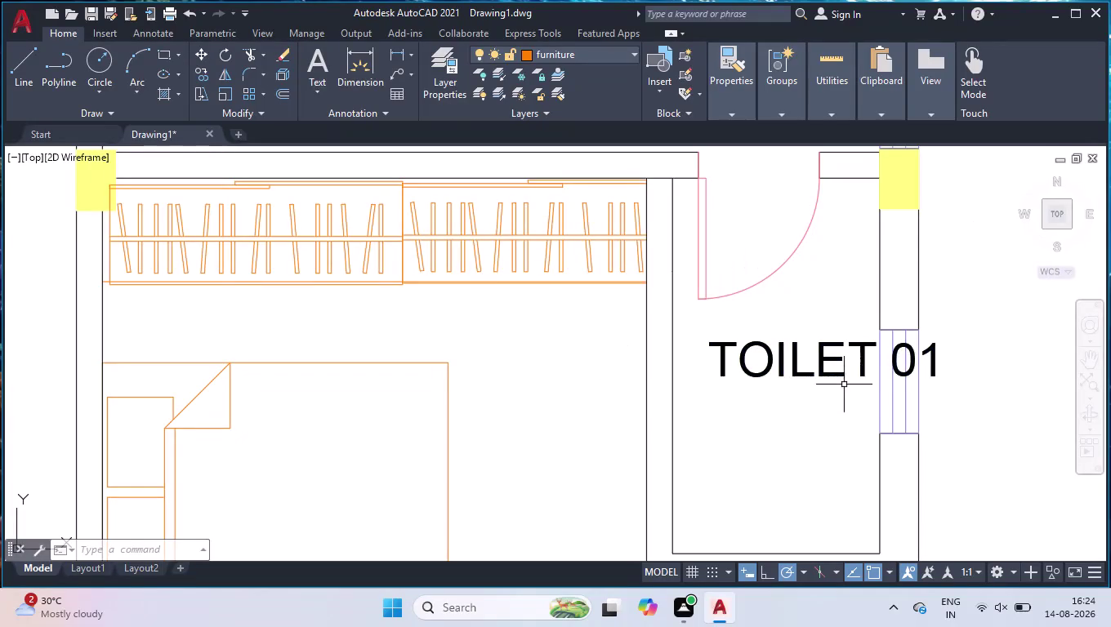
Grip-move the TOILET 01 label to a new spot inside the toilet.
click(779, 359)
click(710, 339)
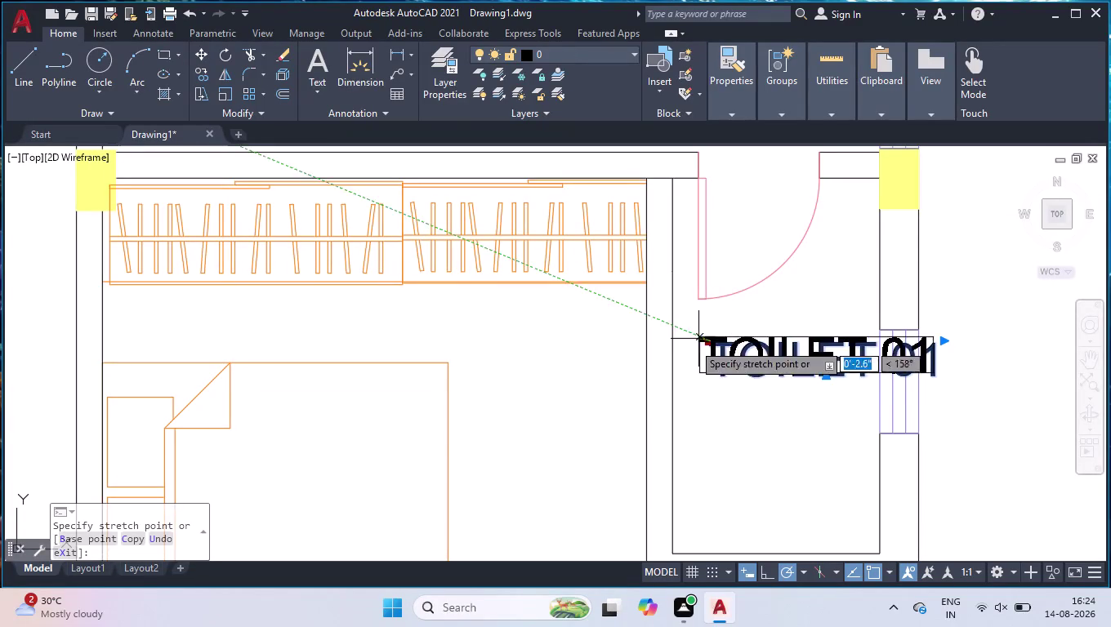
click(683, 346)
scroll(down, 3)
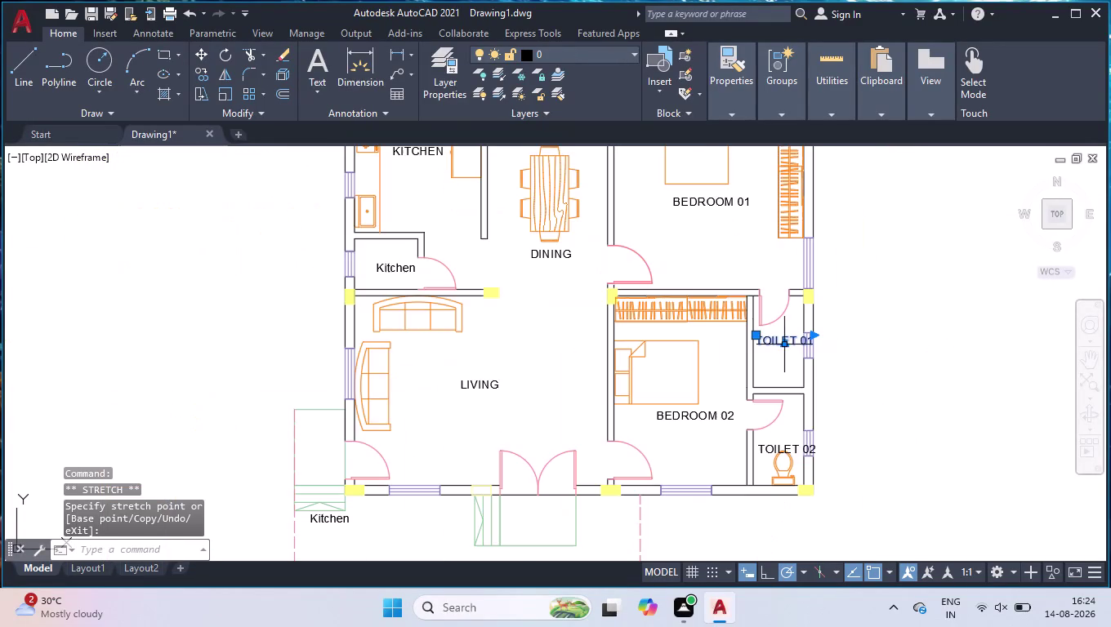
Set the text height of both TOILET 01 and TOILET 02 labels to 5" in Properties.
click(785, 445)
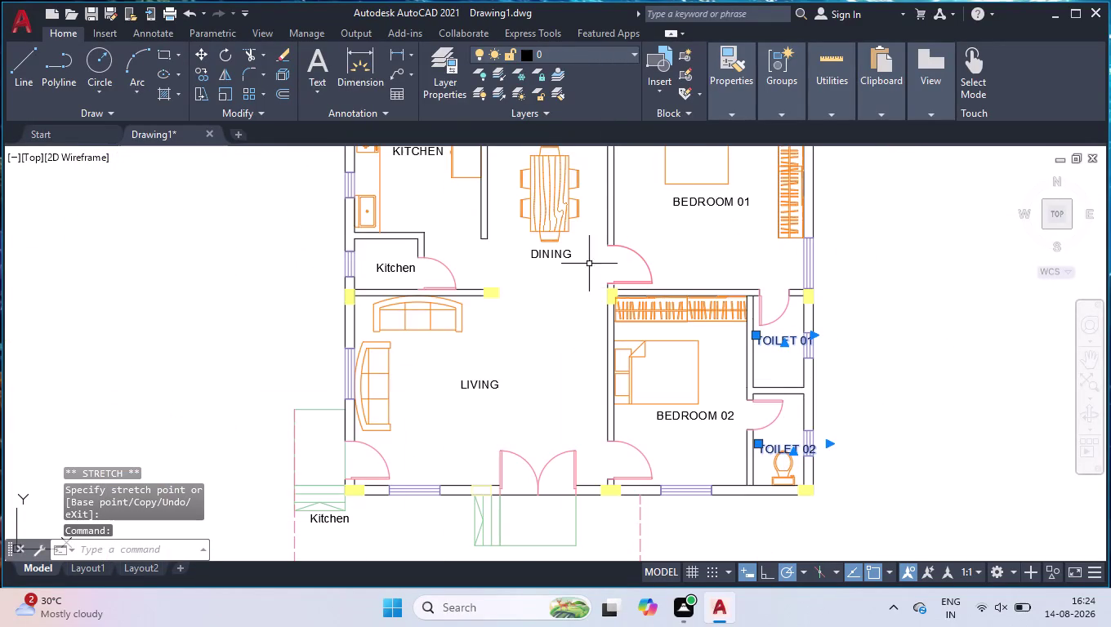
scroll(down, 3)
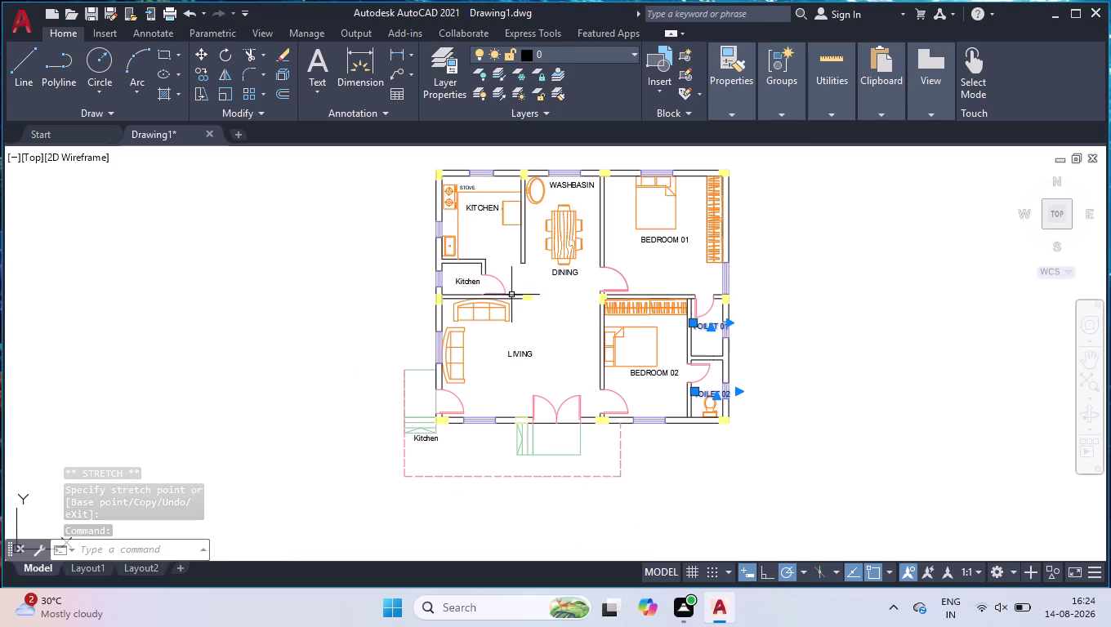
key(ctrl+1)
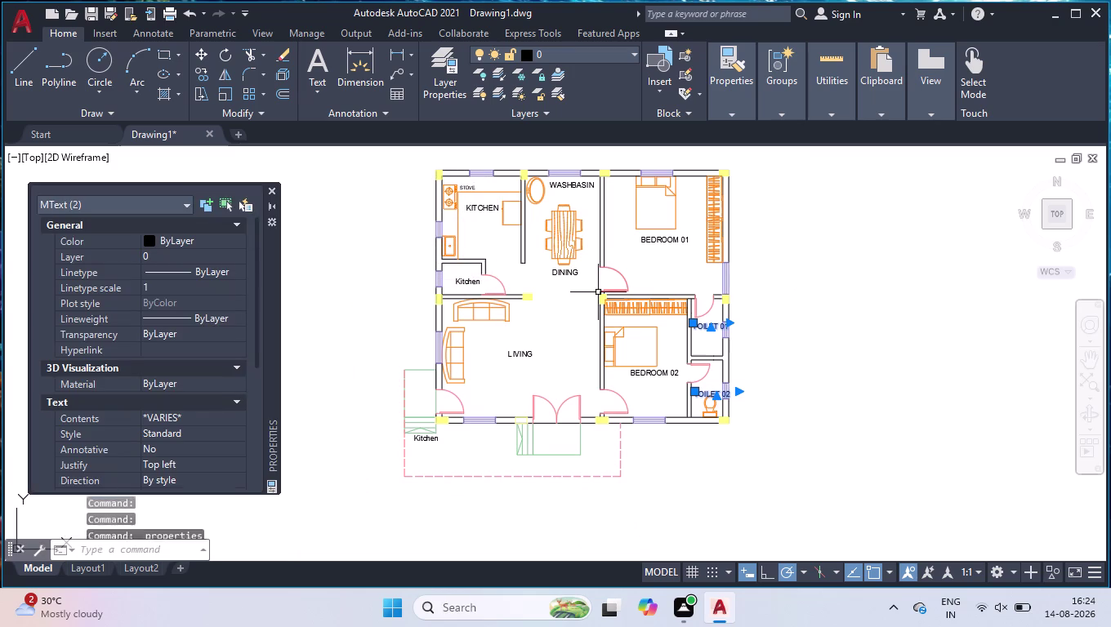
scroll(down, 3)
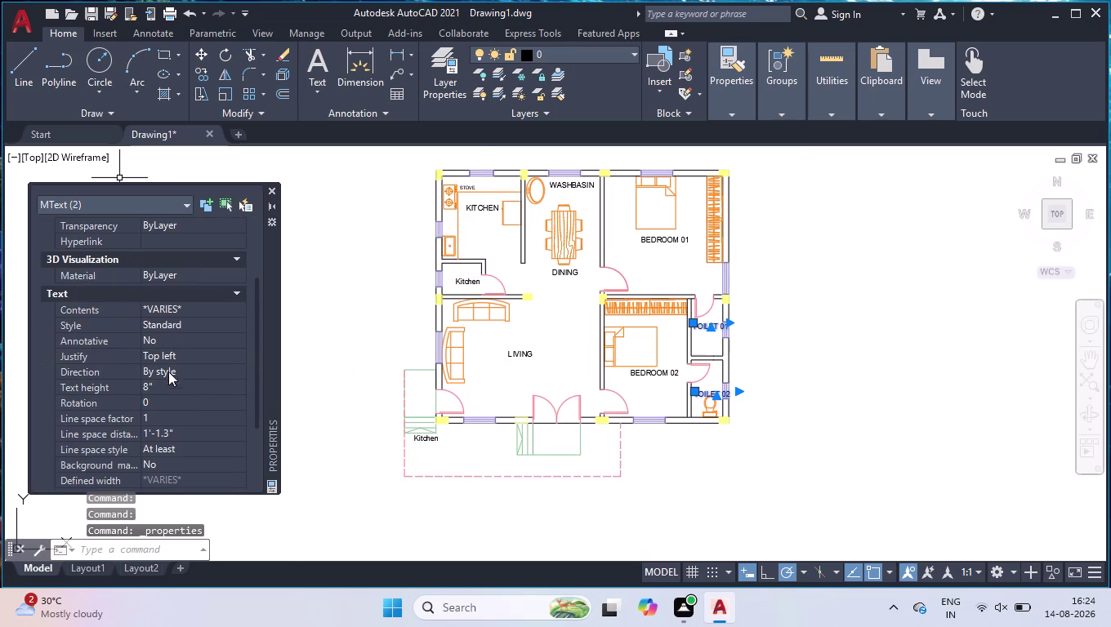
click(156, 389)
key(4)
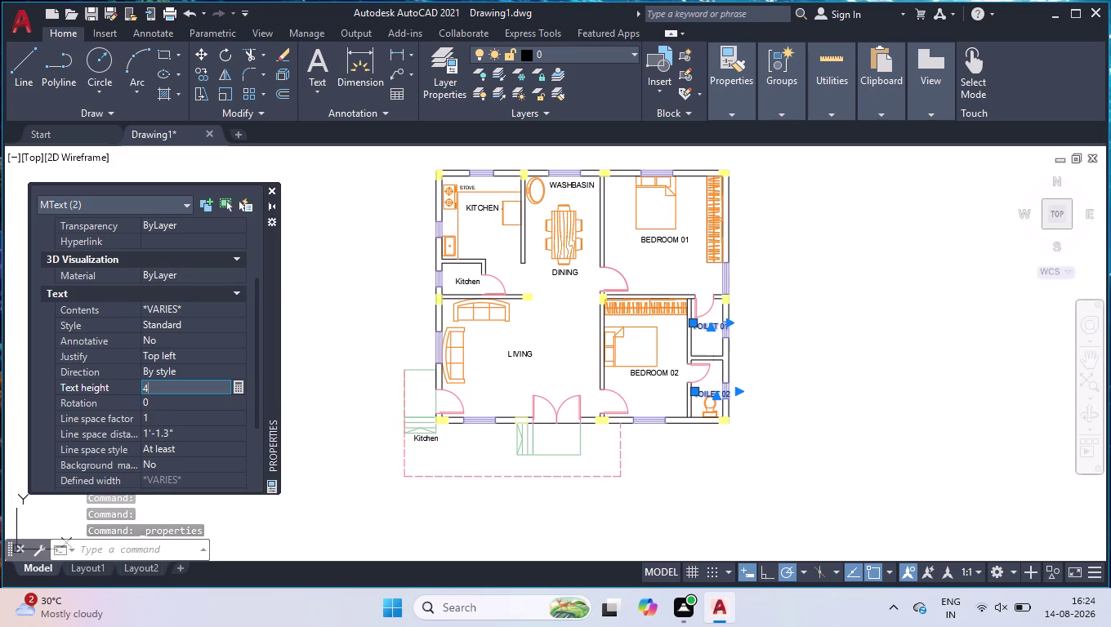
key(Return)
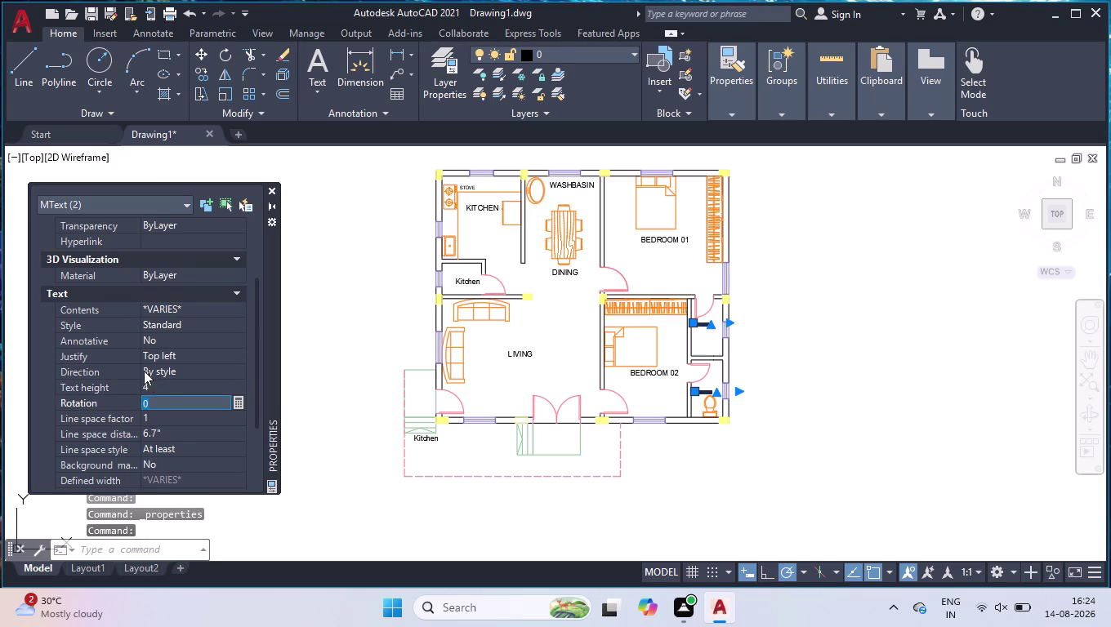
click(155, 389)
key(5)
key(Return)
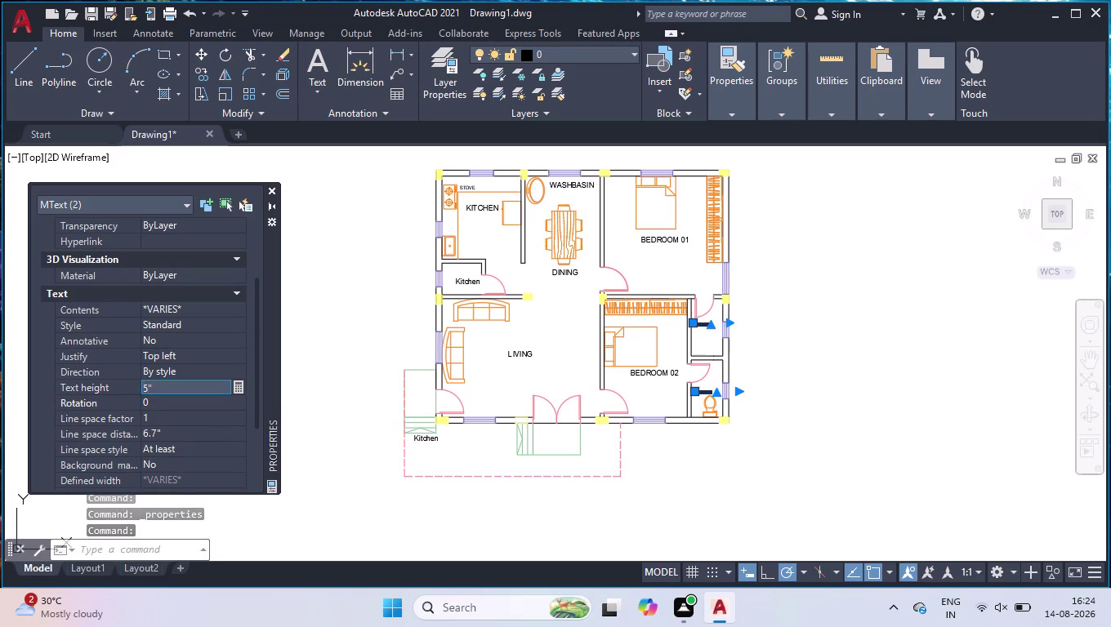
click(272, 186)
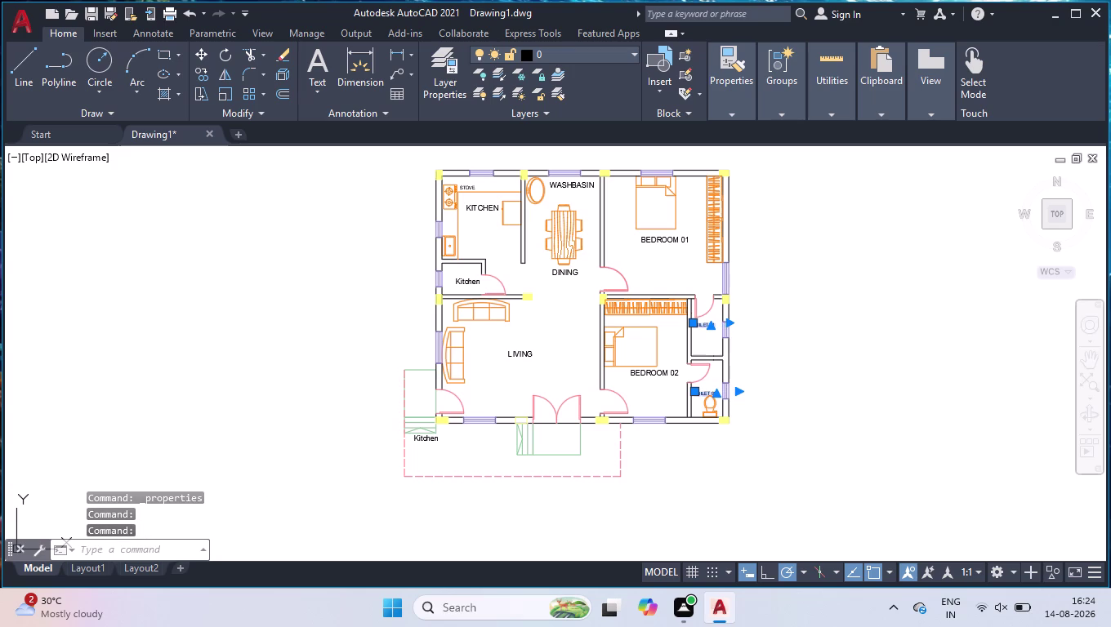
click(773, 278)
Rotate the STOVE label to vertical with the RO command.
click(688, 407)
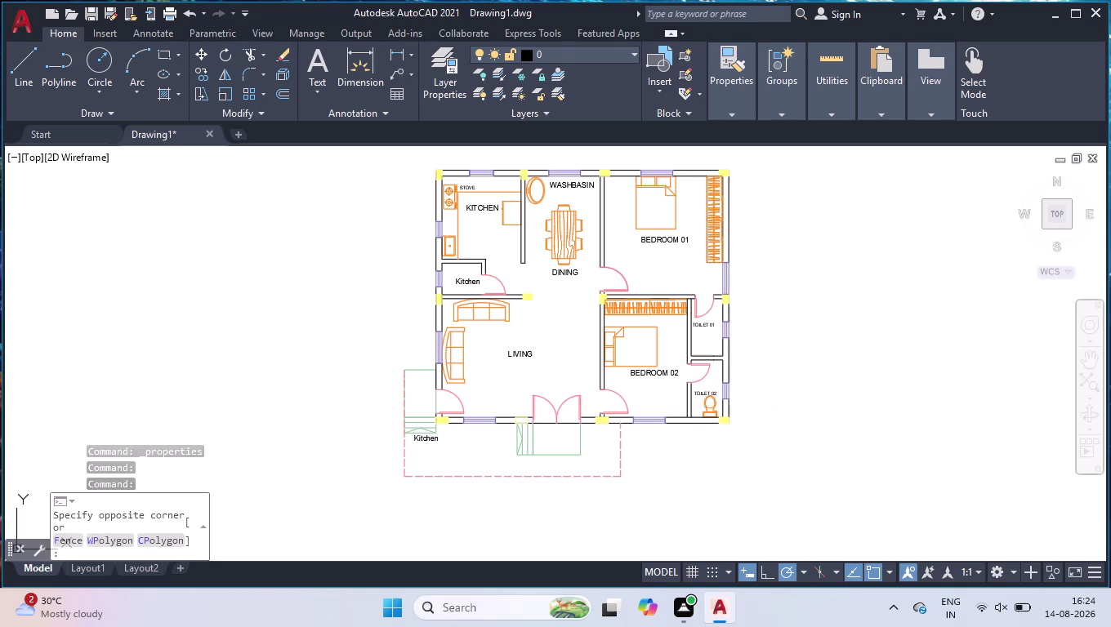
scroll(up, 3)
scroll(down, 3)
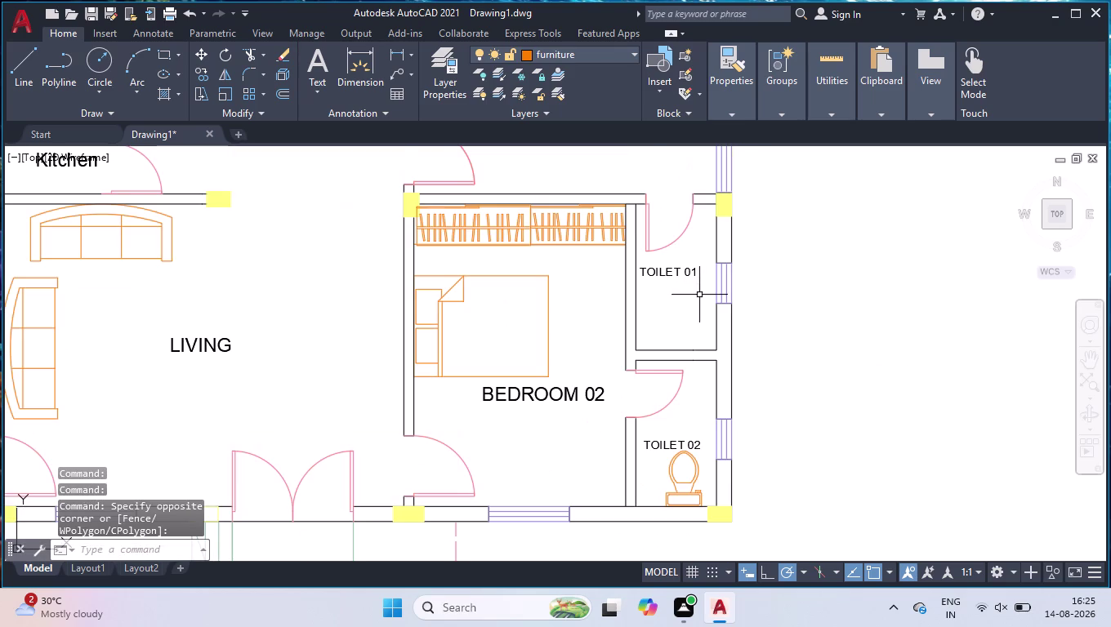
scroll(down, 3)
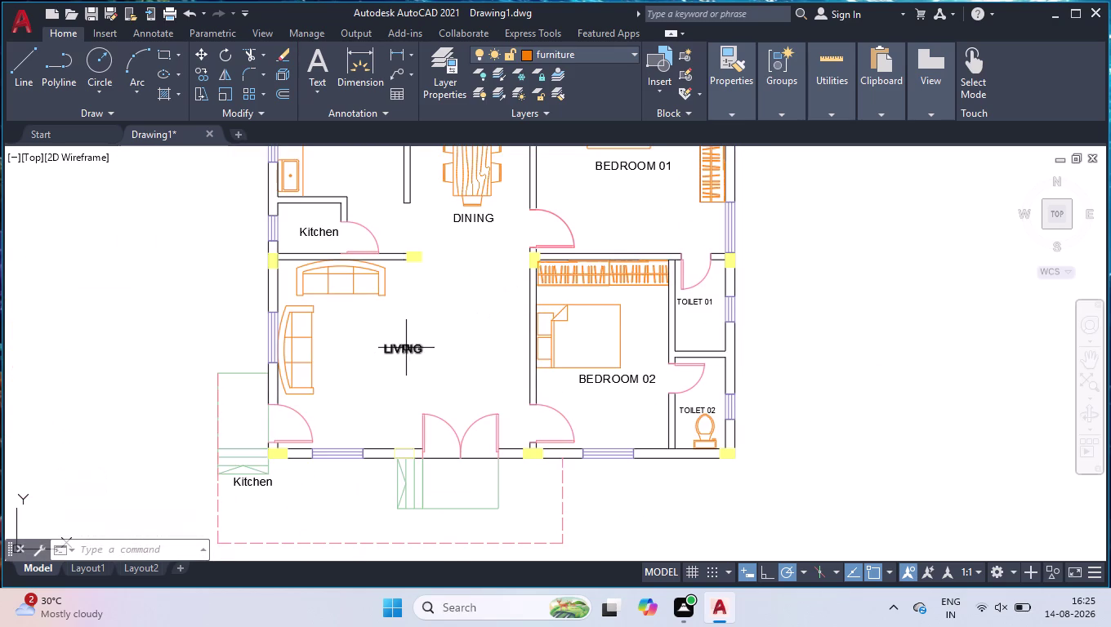
scroll(down, 3)
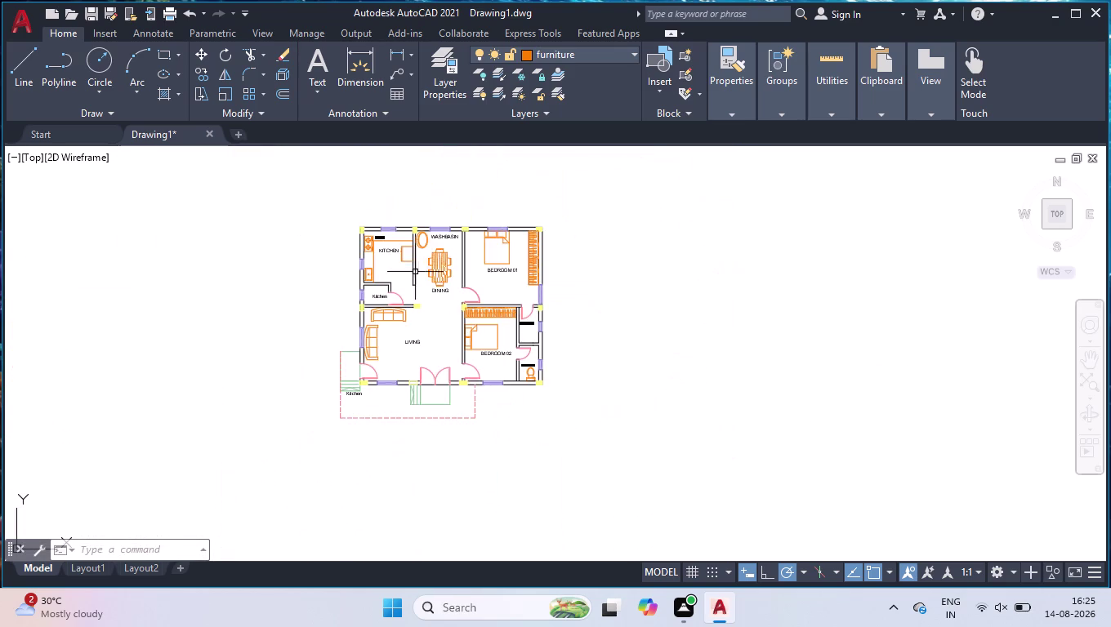
scroll(up, 3)
scroll(up, 3)
click(301, 252)
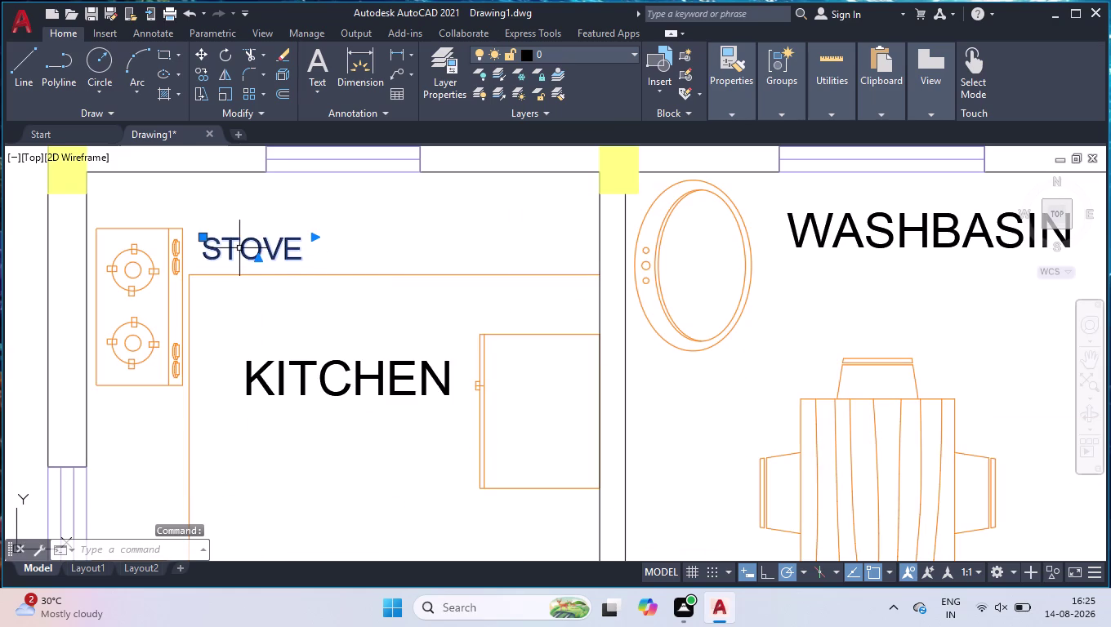
text(RO)
key(Return)
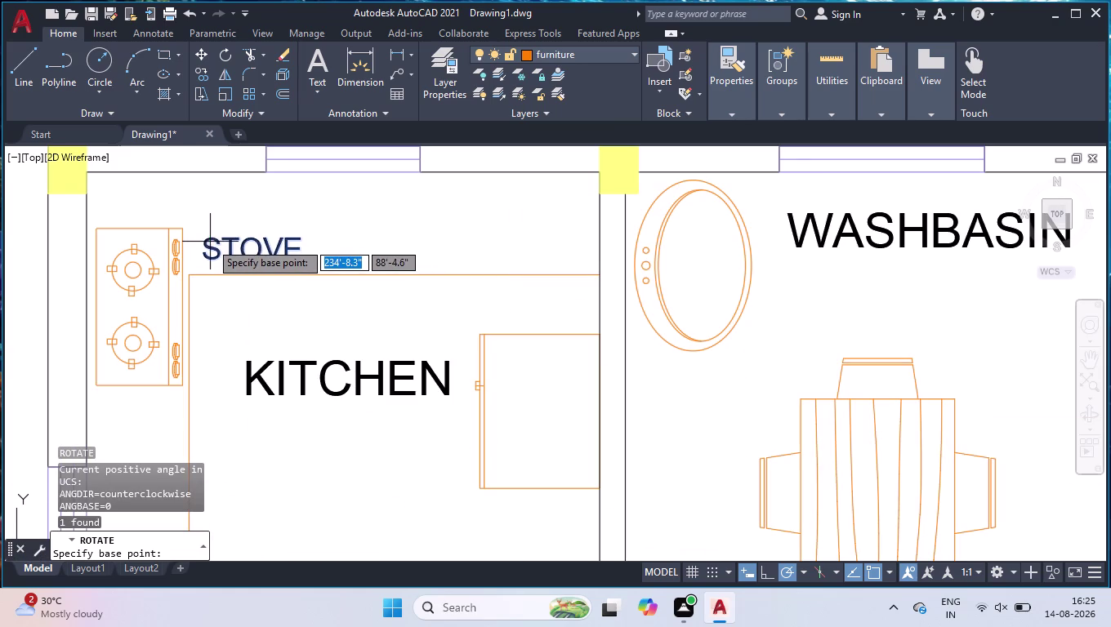
click(208, 242)
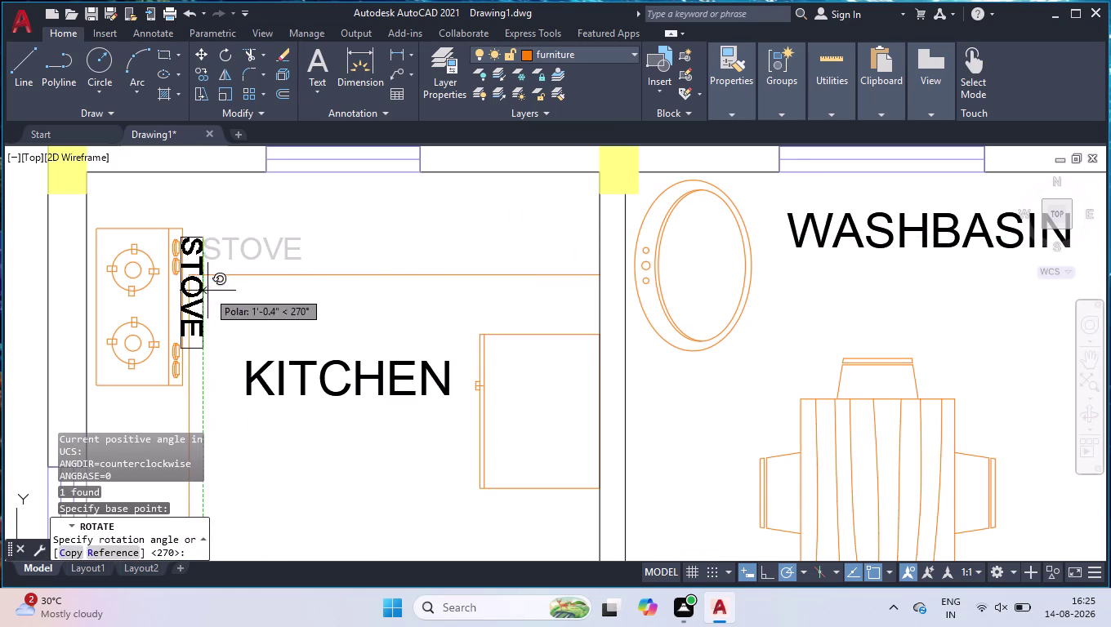
click(206, 167)
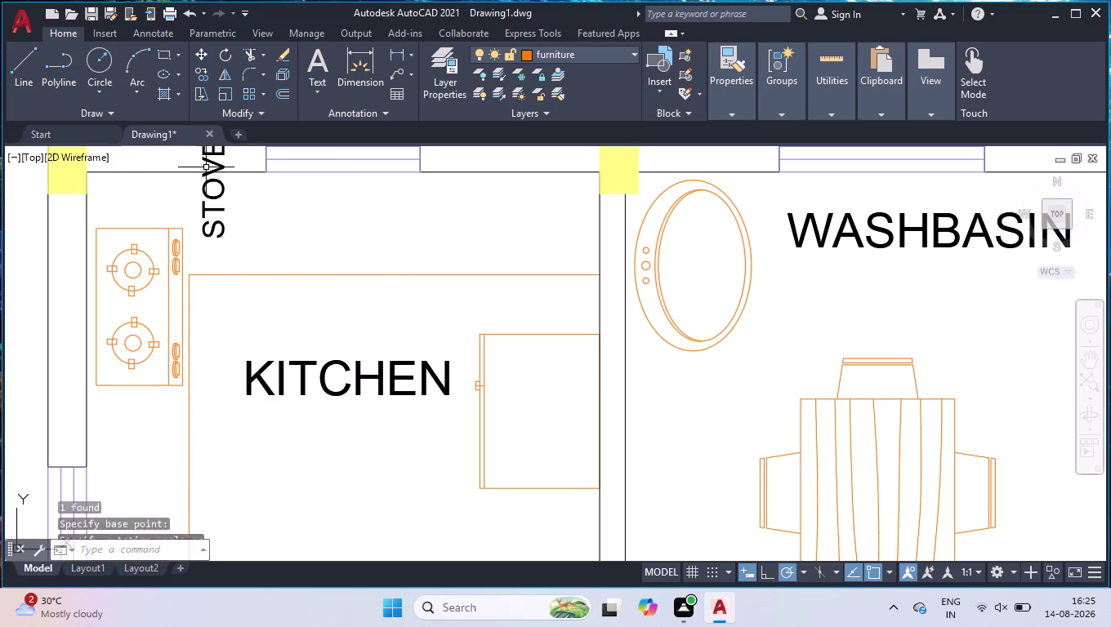
Grip-move the vertical STOVE label beside the stove.
click(208, 175)
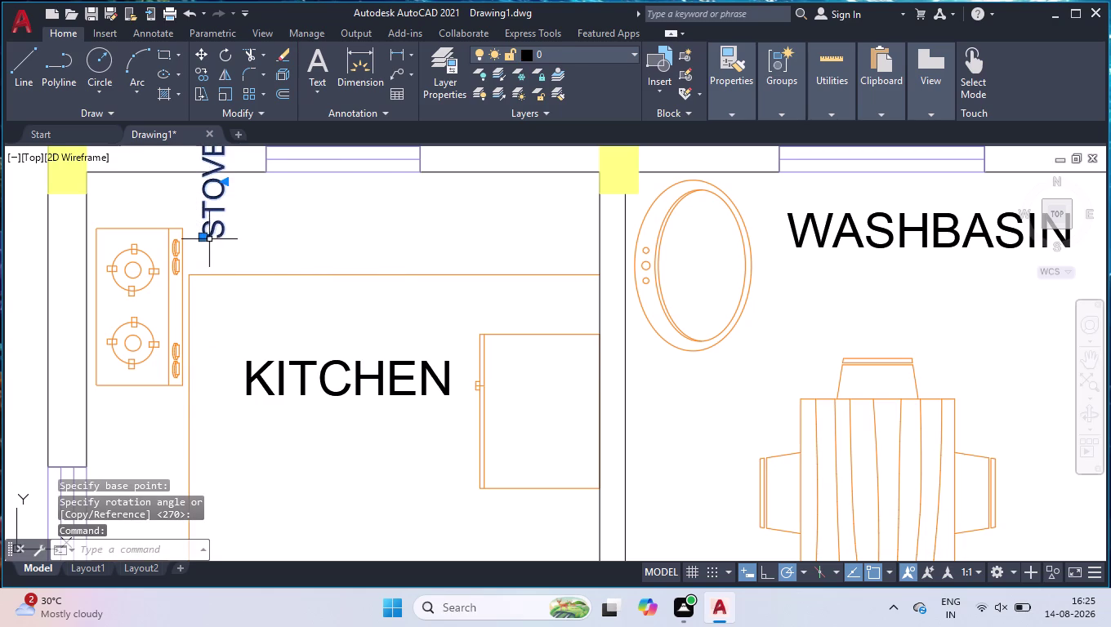
click(200, 236)
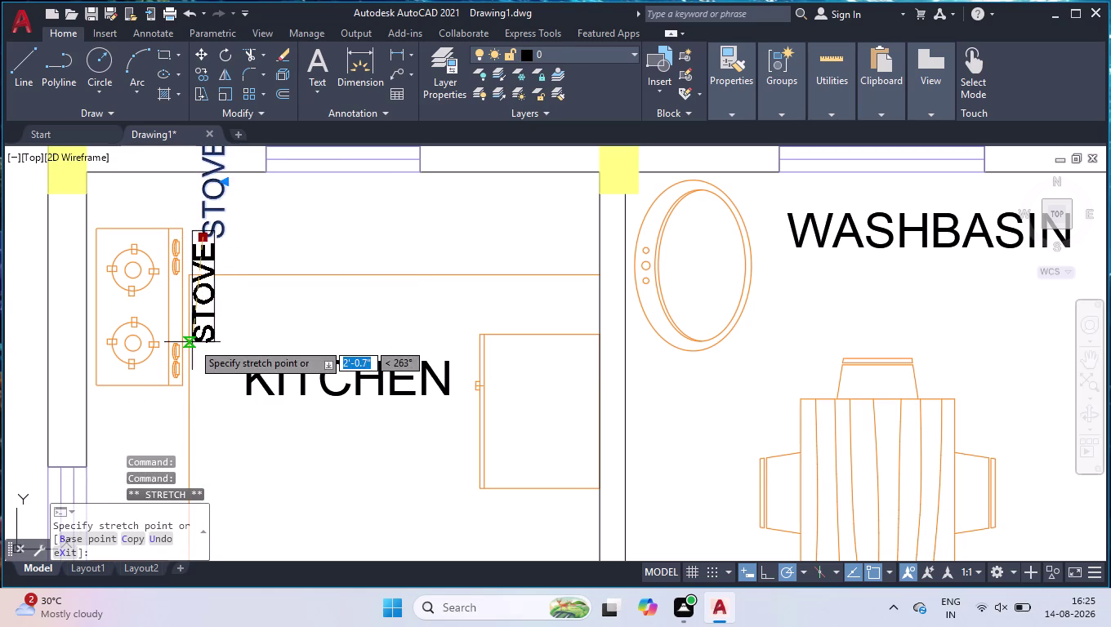
click(192, 343)
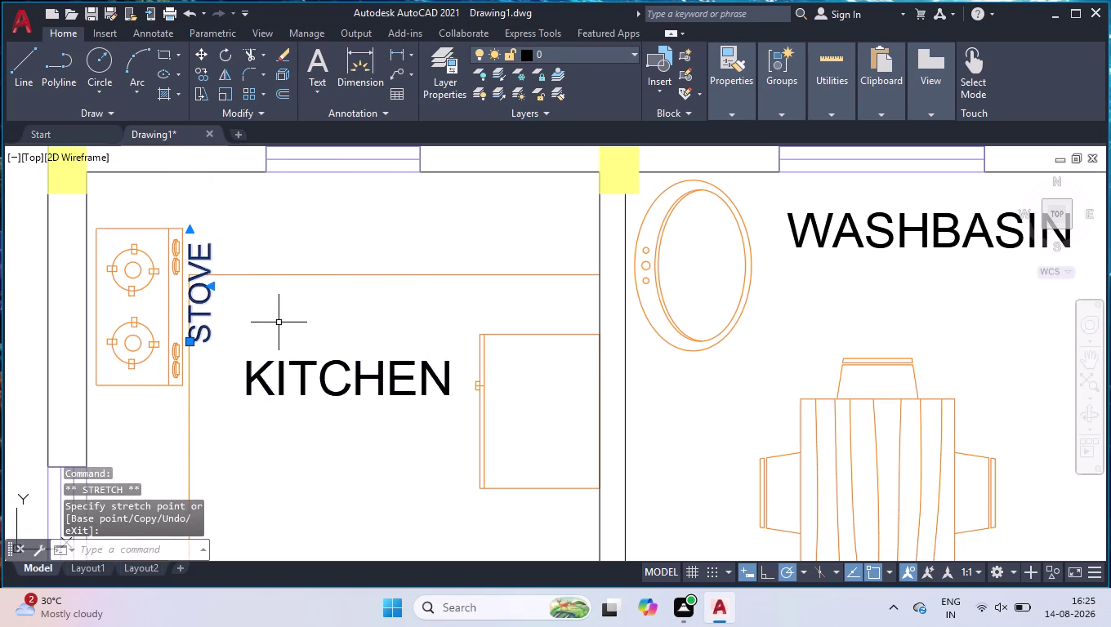
click(293, 246)
click(166, 287)
scroll(down, 3)
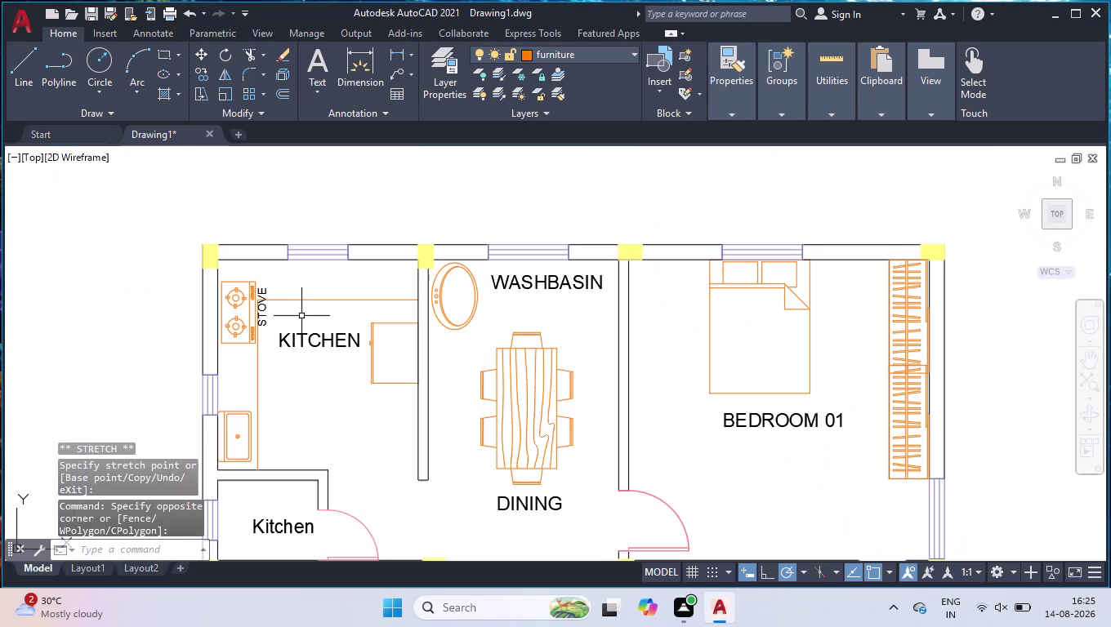
Move the KITCHEN label lower in the kitchen and settle the STOVE label beside the stove.
click(310, 339)
click(277, 332)
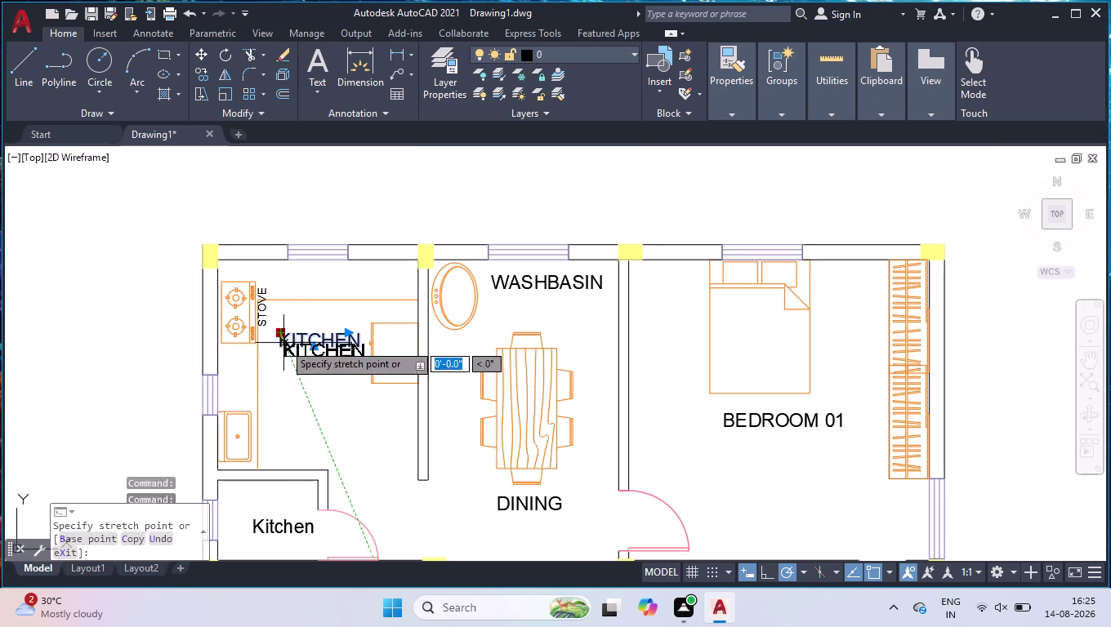
click(282, 394)
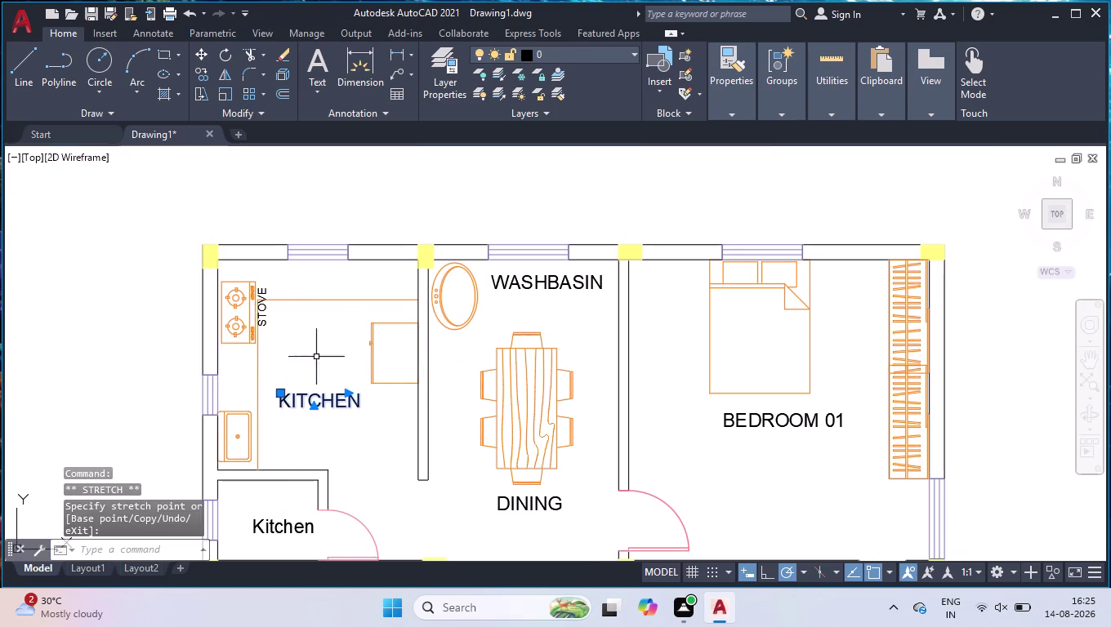
click(341, 343)
click(318, 432)
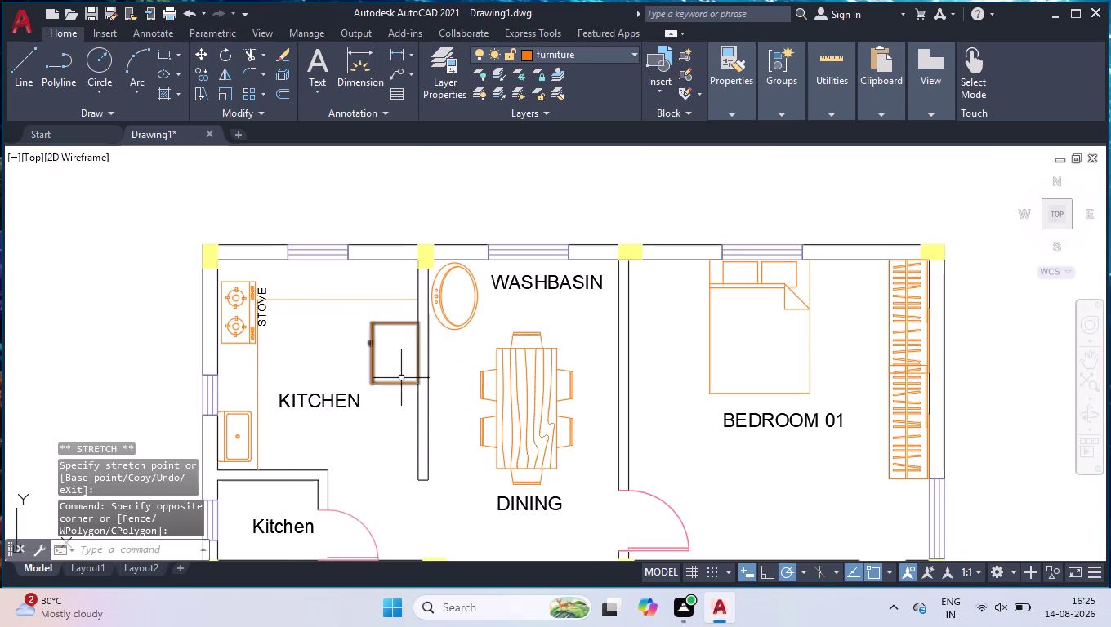
scroll(down, 3)
scroll(up, 3)
scroll(up, 3)
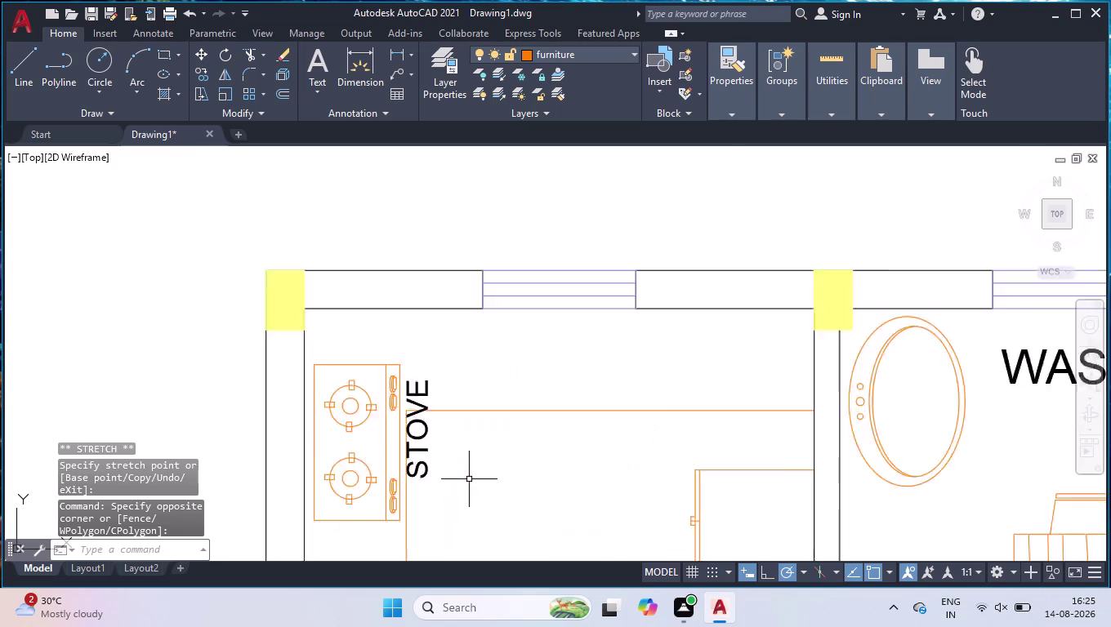
Copy the STOVE label beside the Bedroom 01 wardrobe and onto Bedroom 02's left wall.
scroll(up, 3)
click(400, 398)
text(C)
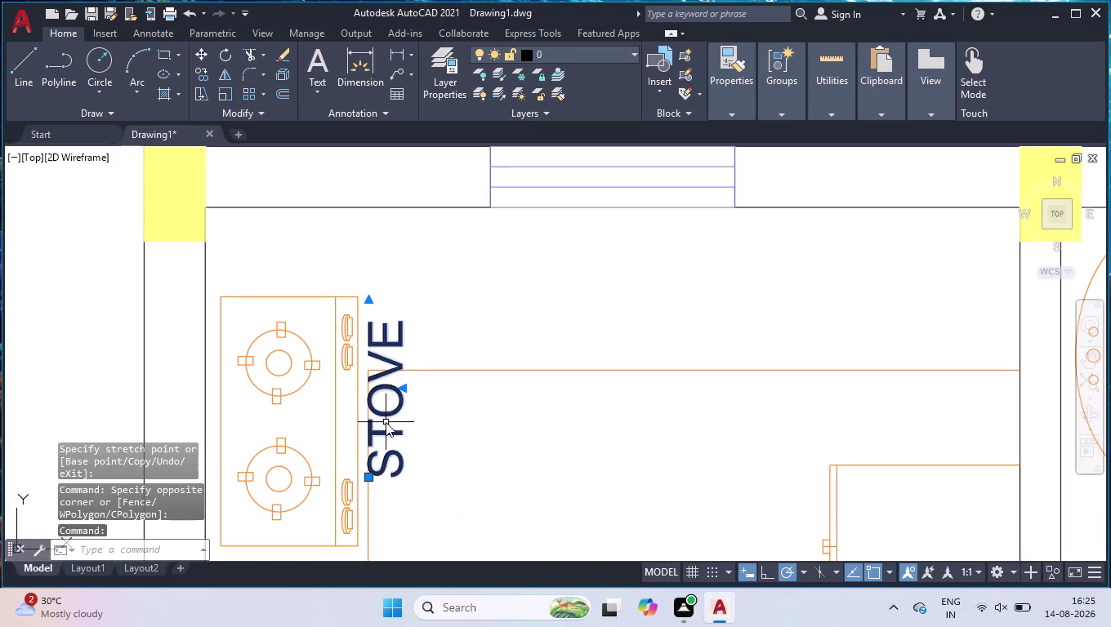
text(O)
key(Return)
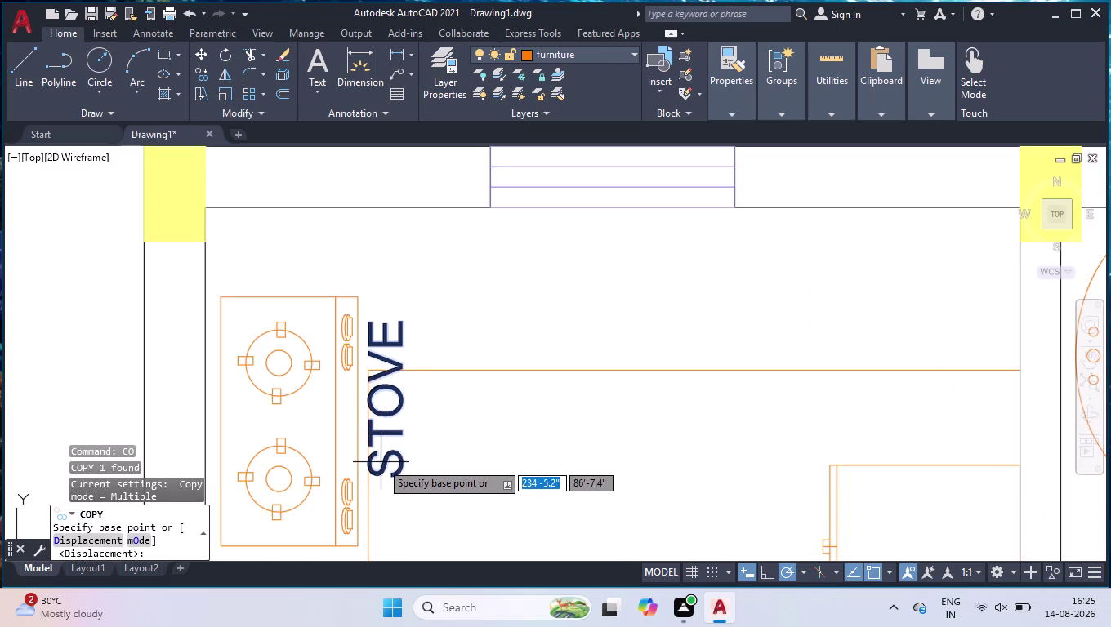
click(372, 476)
scroll(down, 3)
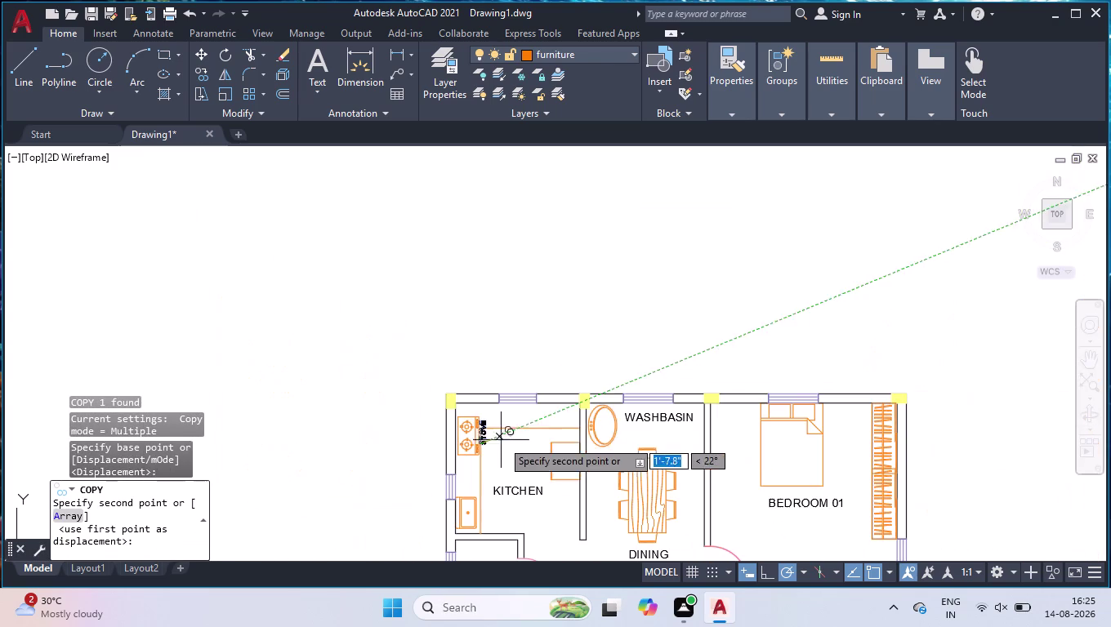
scroll(up, 3)
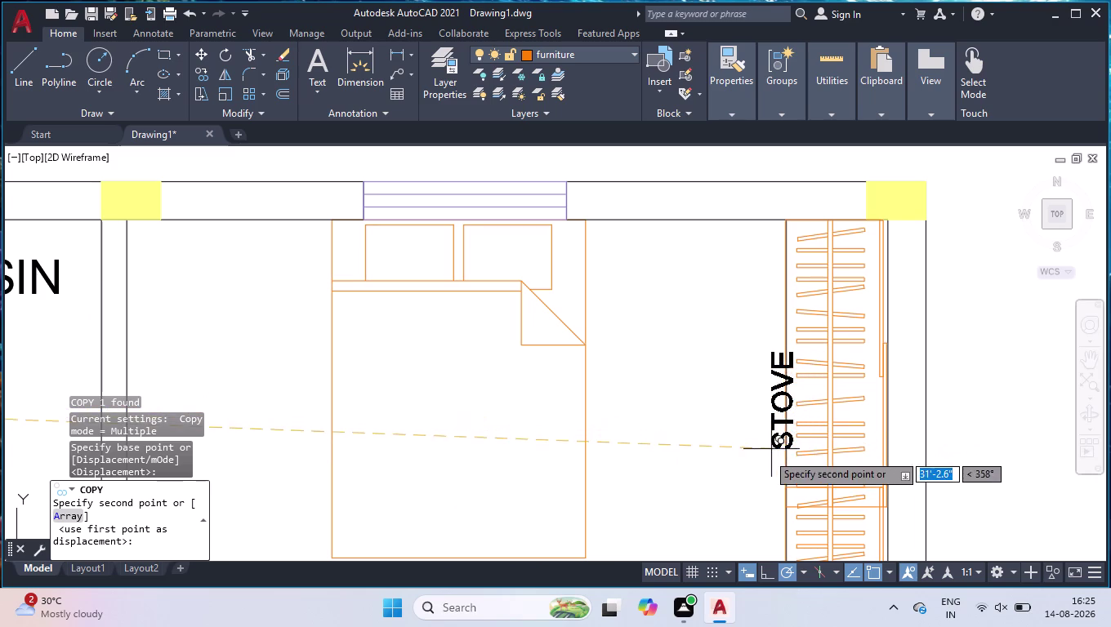
click(750, 464)
scroll(down, 3)
scroll(down, 3)
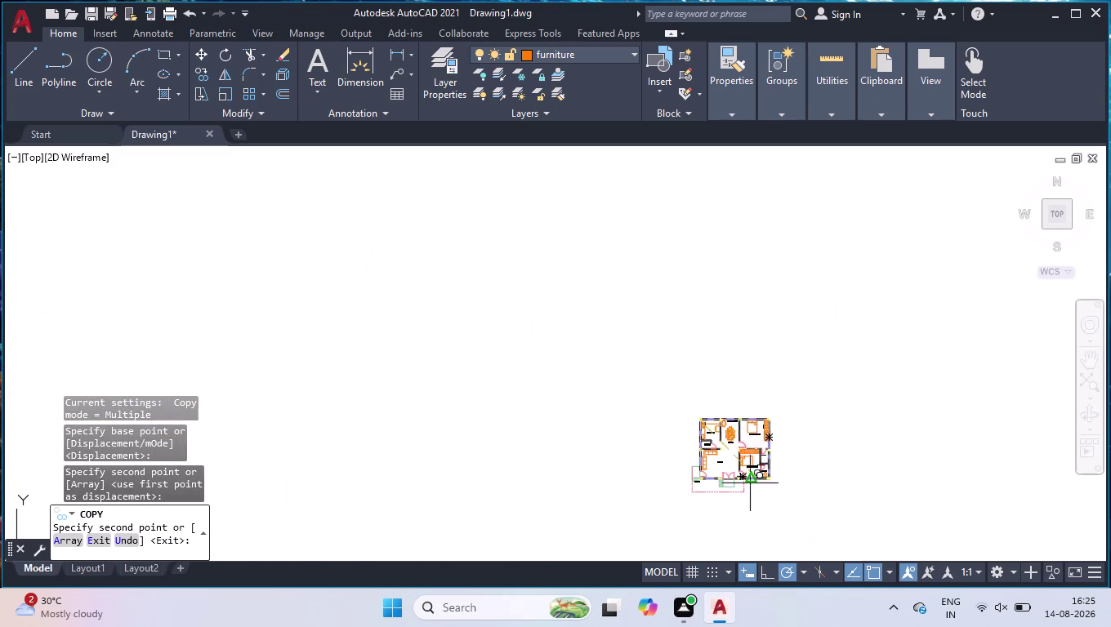
scroll(up, 3)
scroll(up, 3)
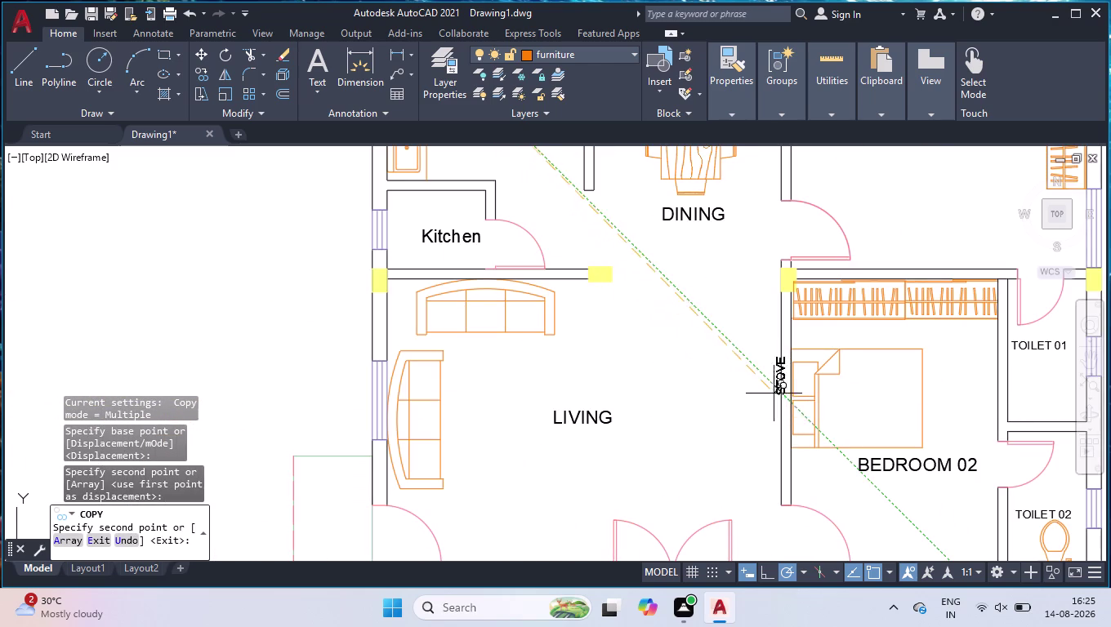
click(762, 386)
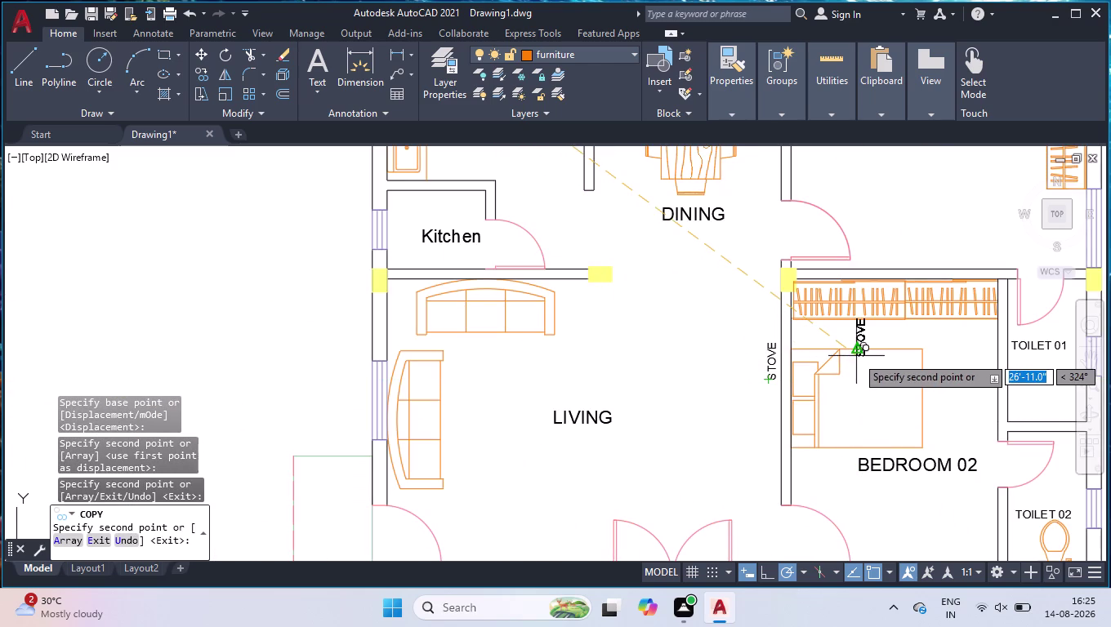
key(space)
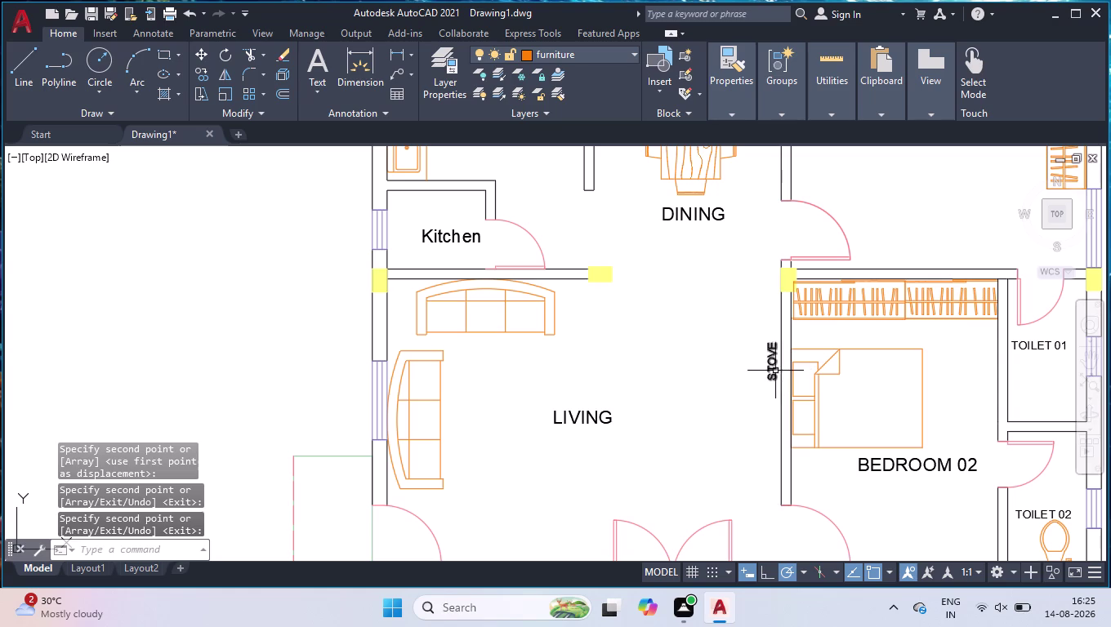
Retype the Bedroom 02 copy as TV UNIT and widen its text box to one line.
double_click(774, 371)
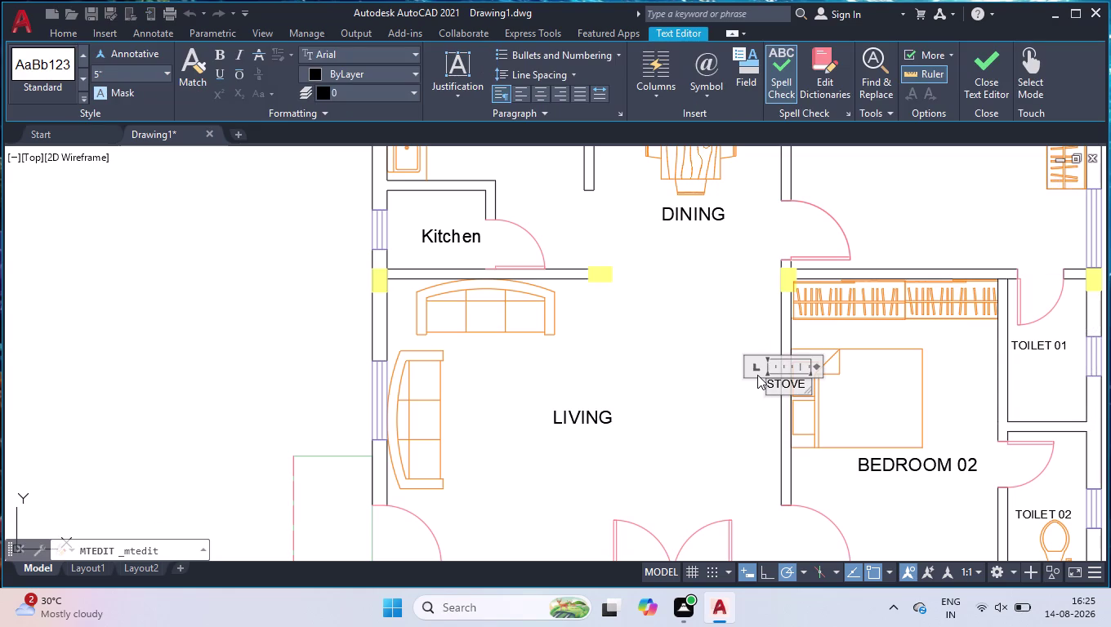
key(ctrl+a)
text(T)
text(V U)
text(NIT)
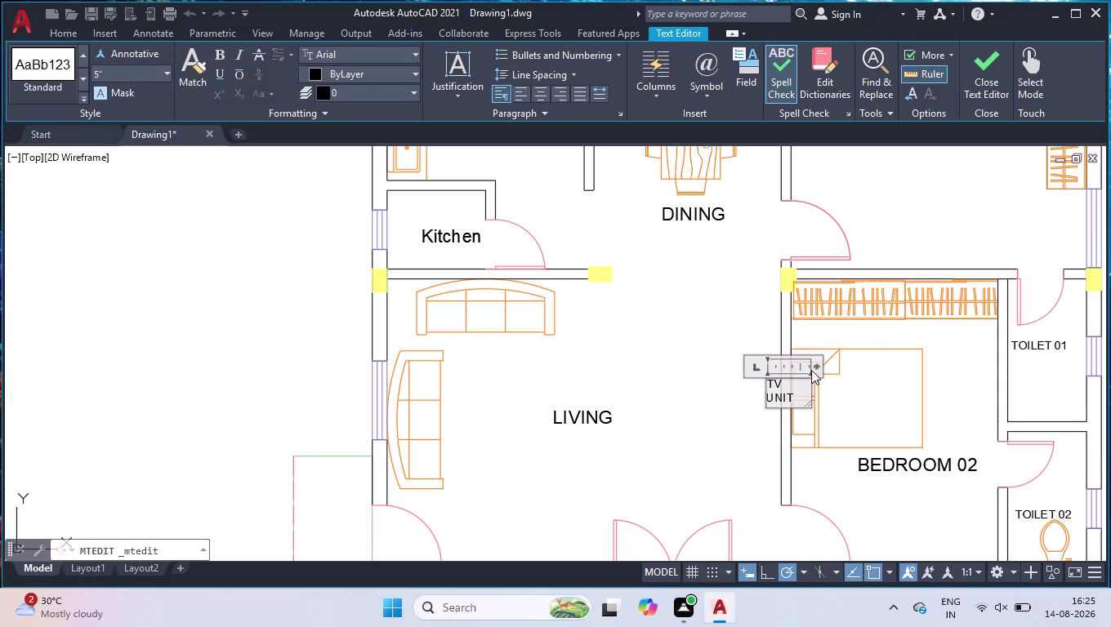
drag(816, 367, 842, 368)
Exit the text editor and rotate the TV UNIT label to read top-to-bottom.
key(space)
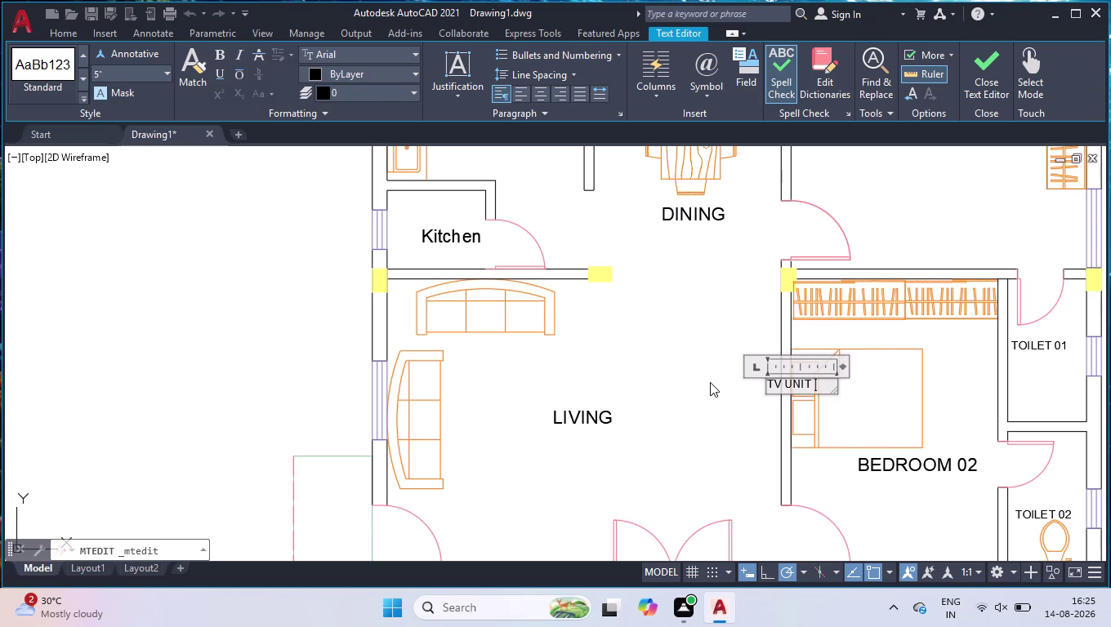
key(space)
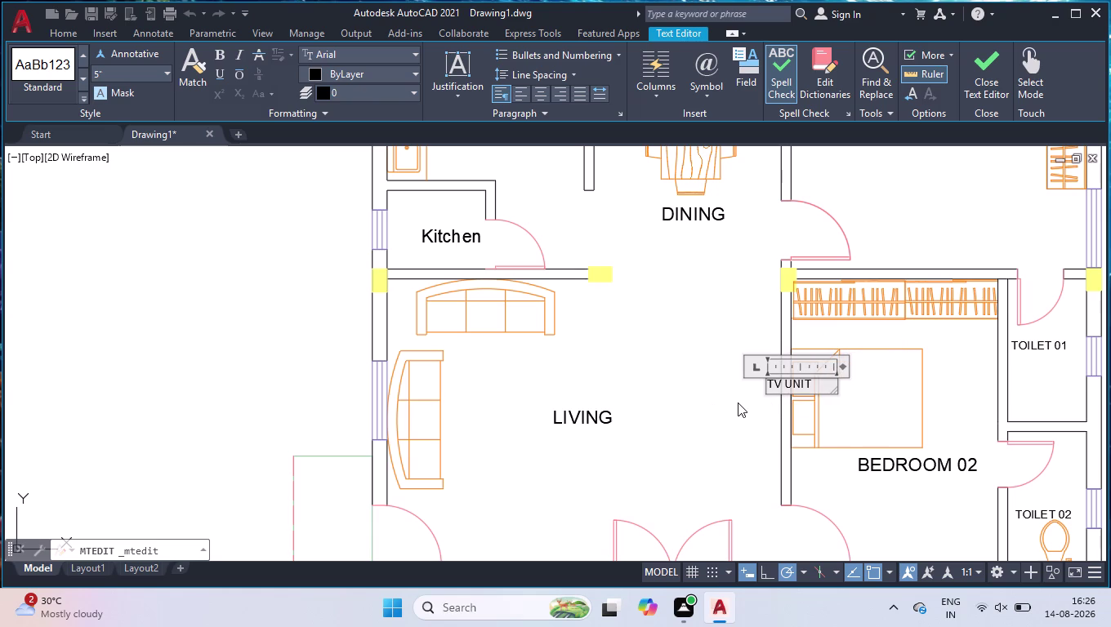
click(743, 404)
click(783, 351)
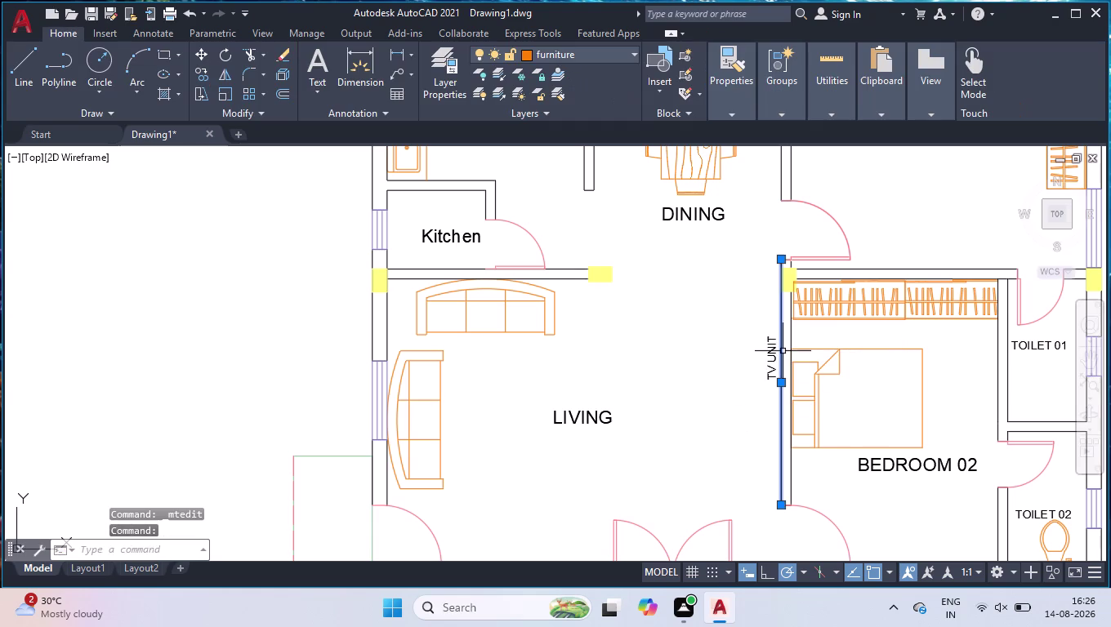
click(821, 341)
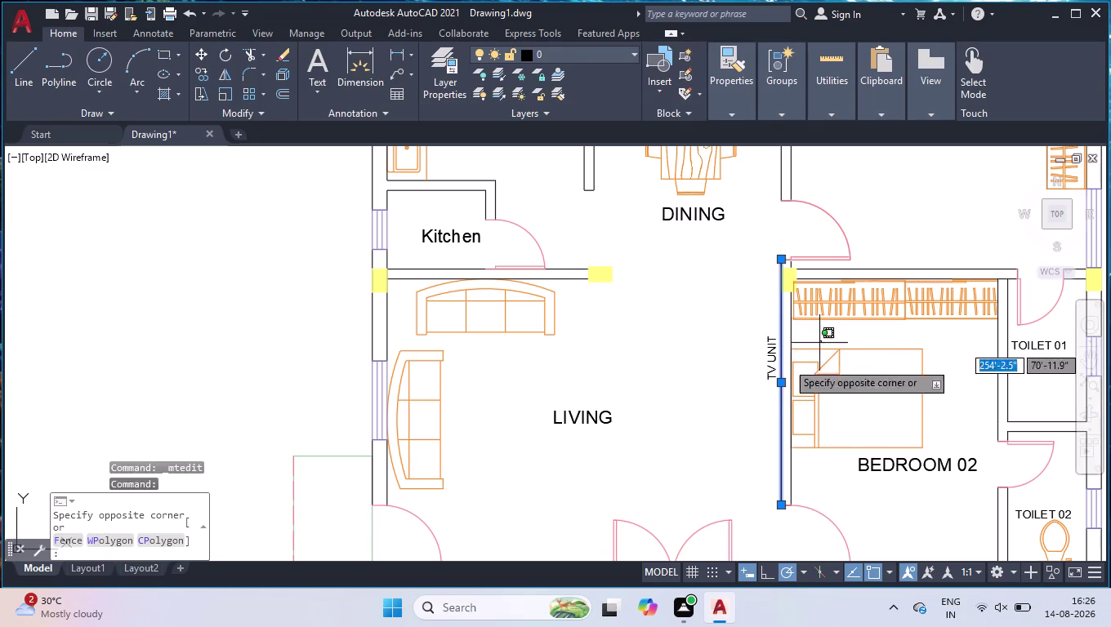
click(758, 373)
click(770, 362)
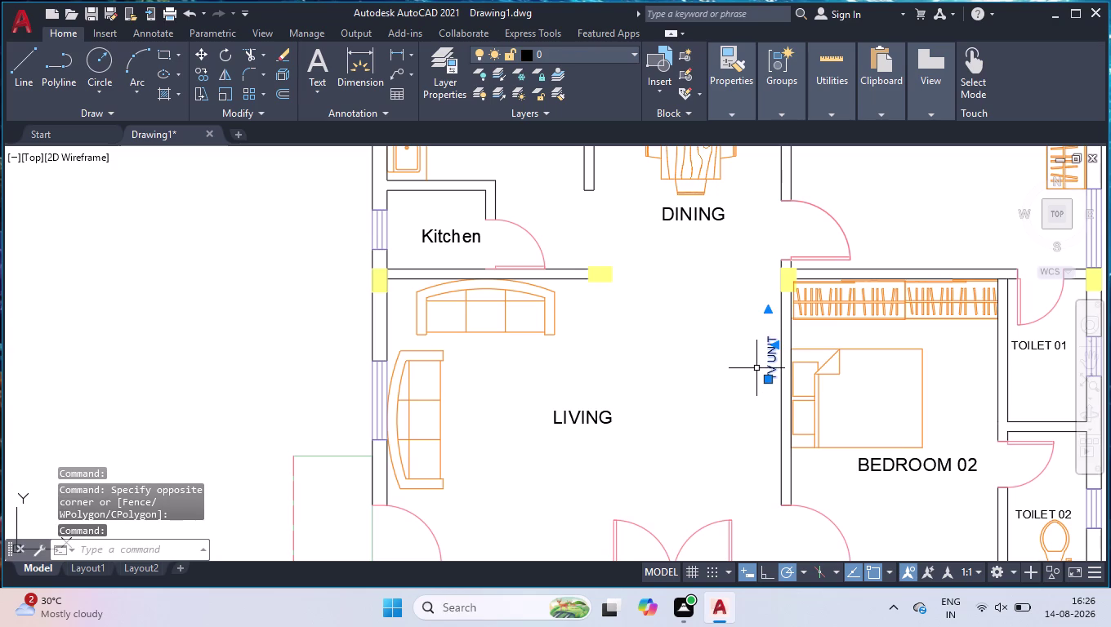
text(RO)
key(Return)
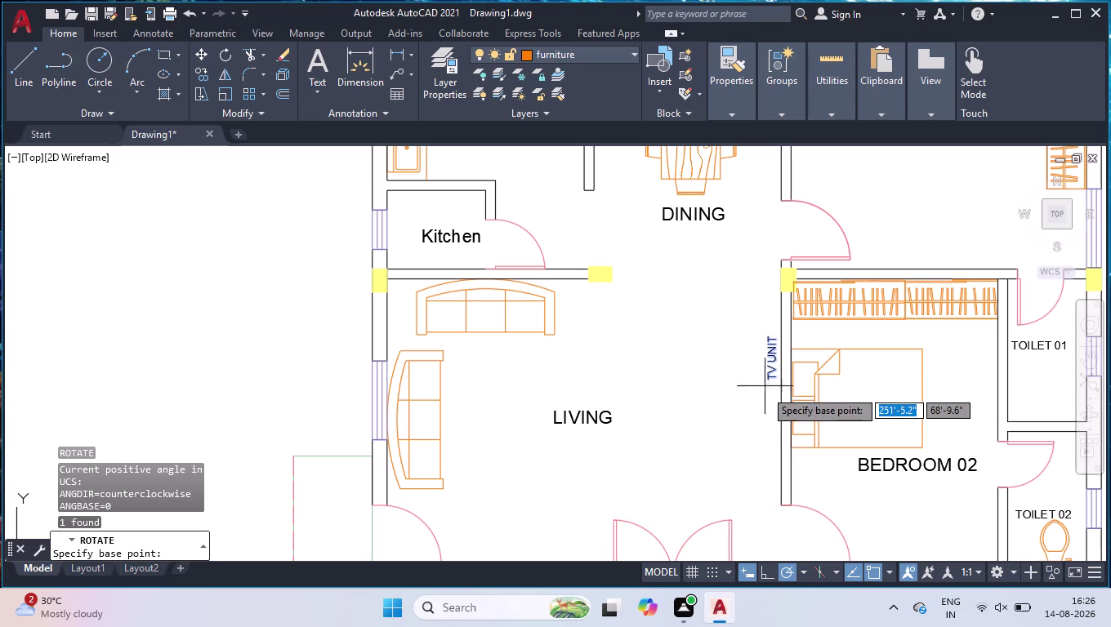
click(767, 384)
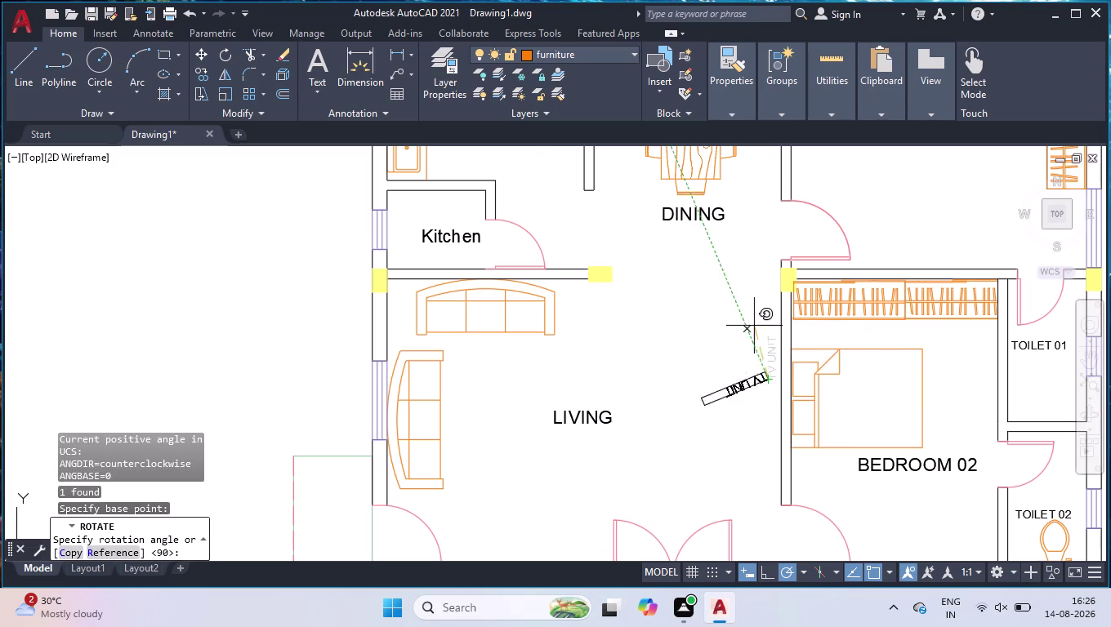
click(713, 377)
Grip-move the rotated TV UNIT label against Bedroom 02's left wall.
click(767, 405)
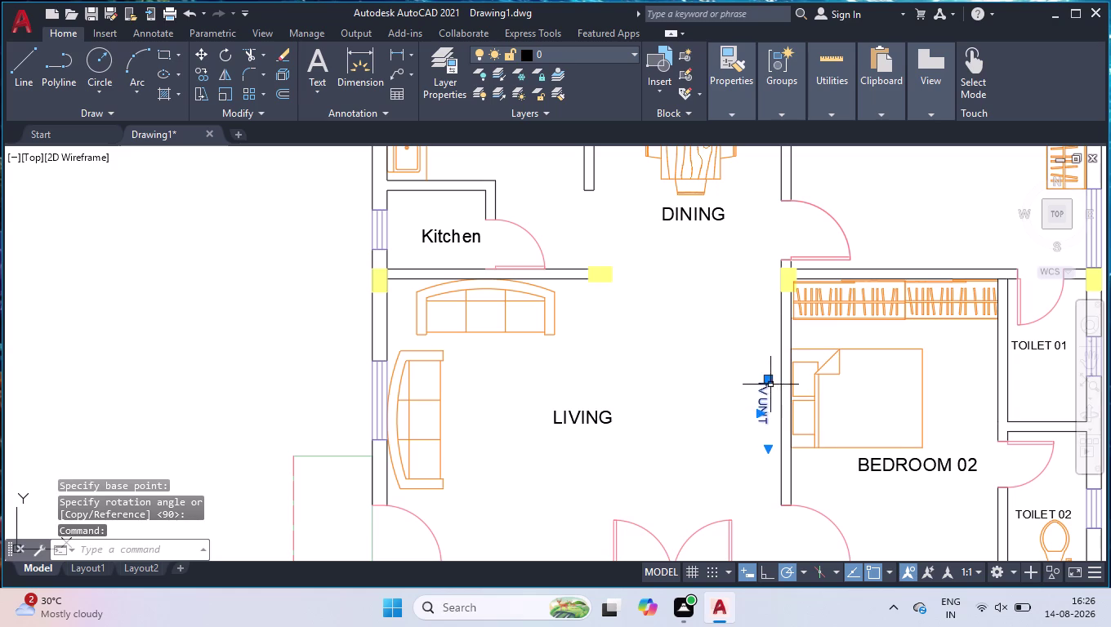
click(769, 383)
scroll(up, 3)
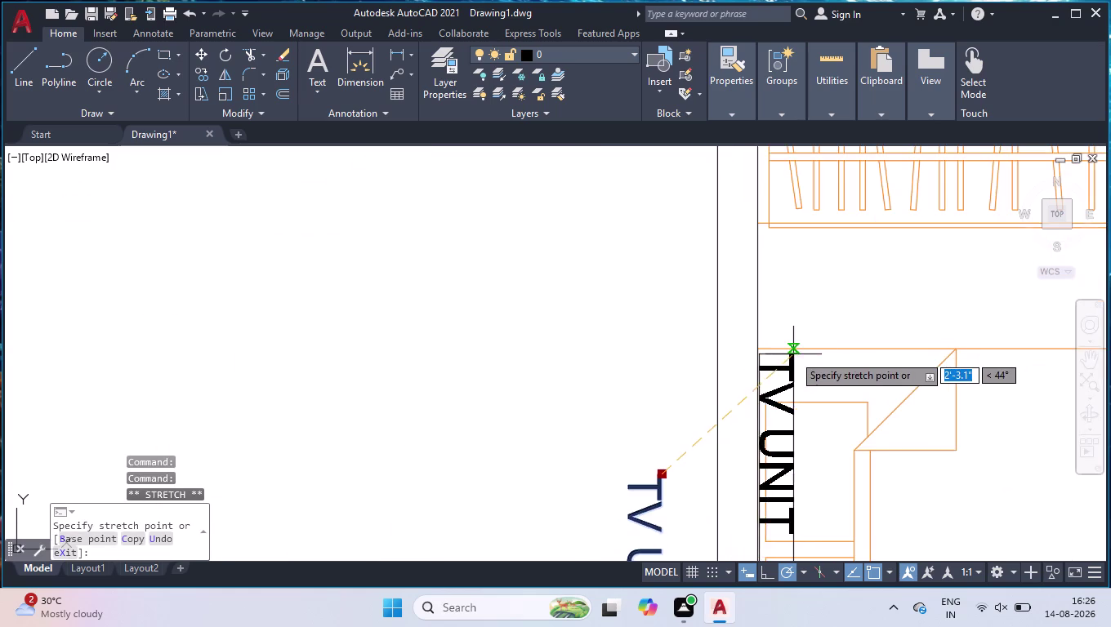
scroll(up, 3)
click(666, 339)
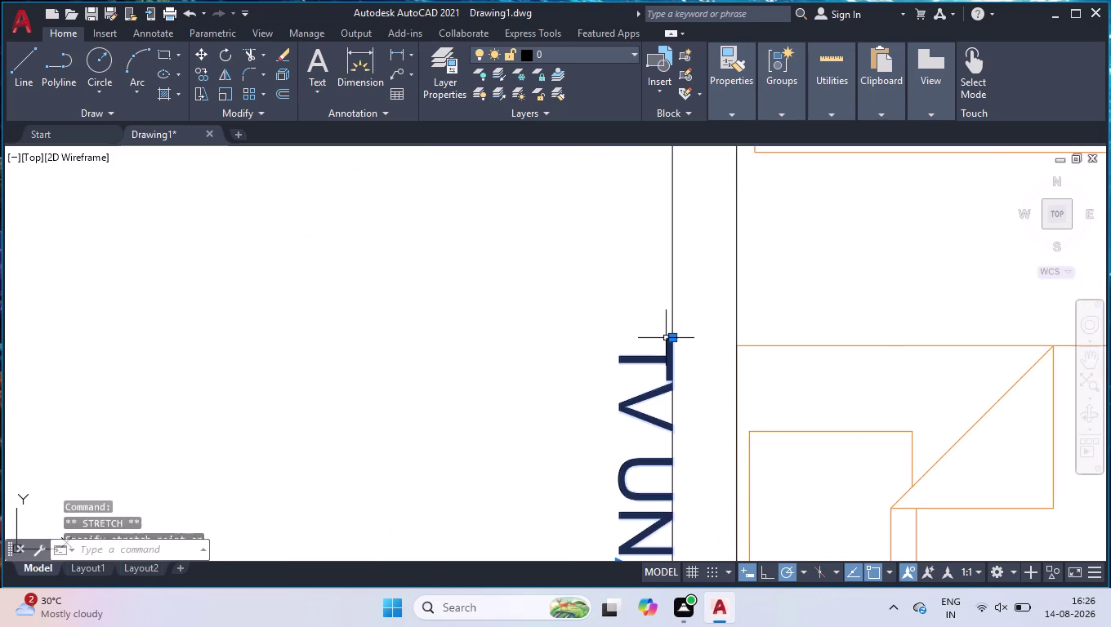
scroll(down, 3)
scroll(down, 3)
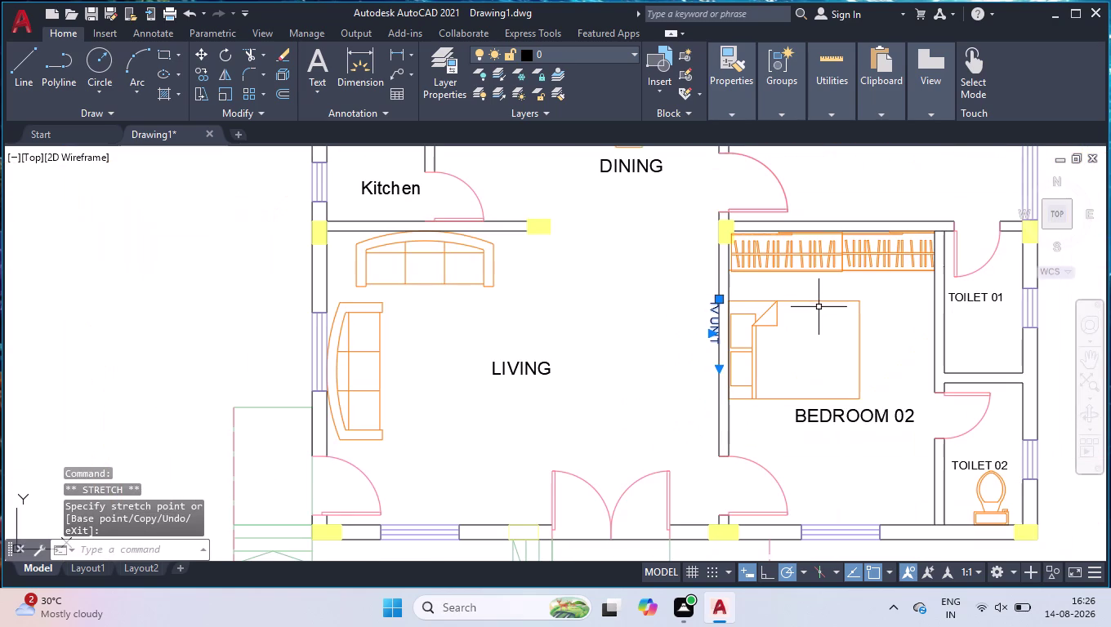
Fix the TV UNIT label's final position and delete the stray object.
click(752, 292)
click(666, 332)
scroll(down, 3)
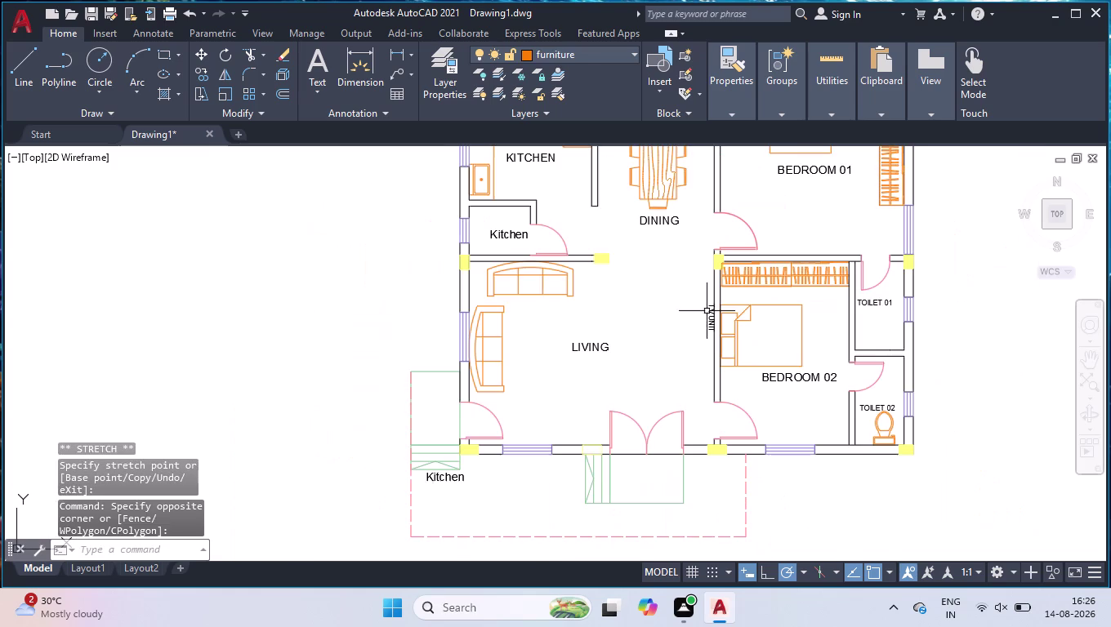
scroll(down, 3)
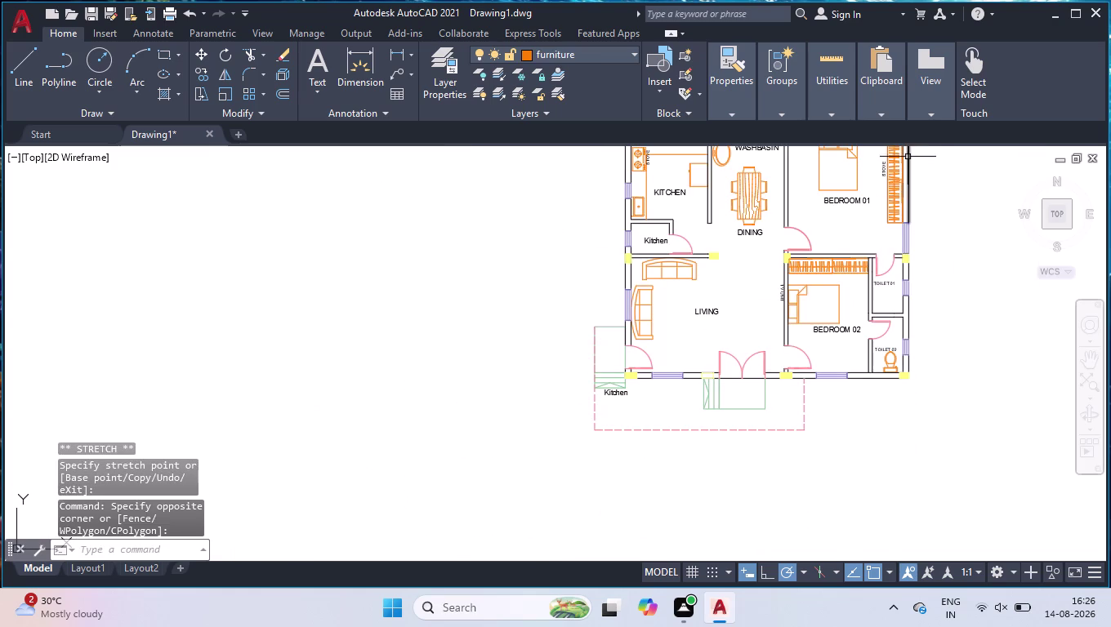
click(884, 175)
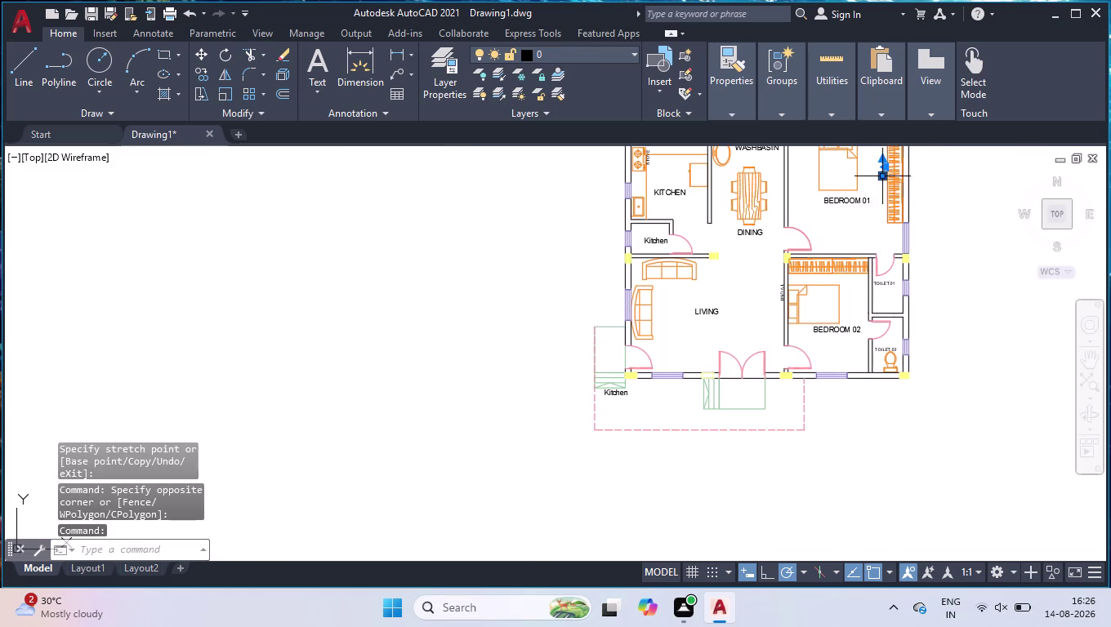
key(Delete)
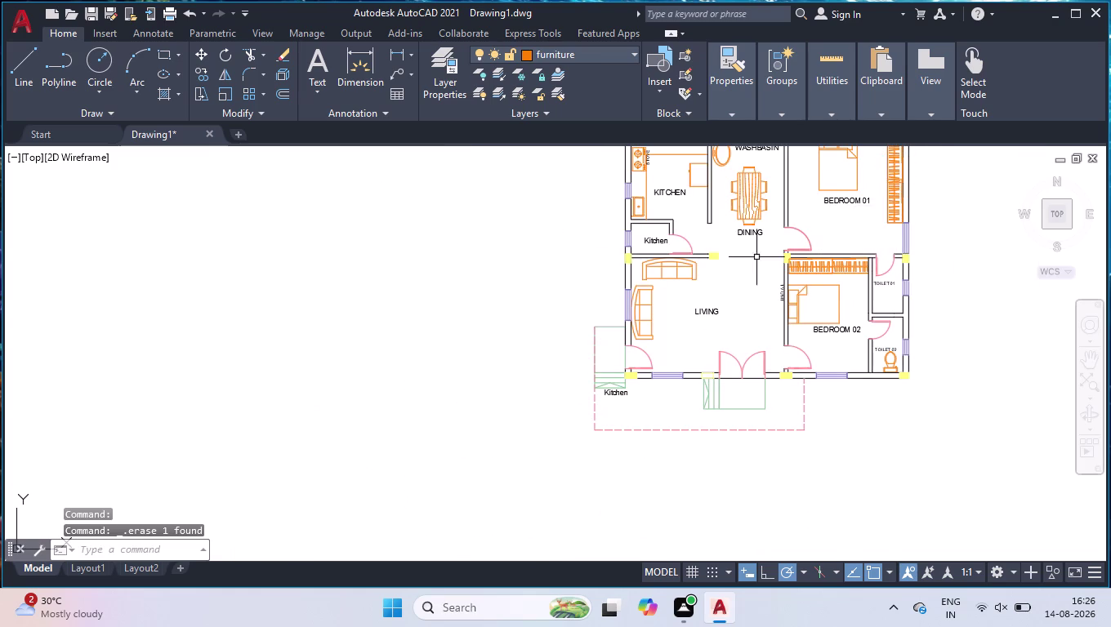
Copy the TV UNIT label to beside the Bedroom 01 wardrobe.
click(781, 297)
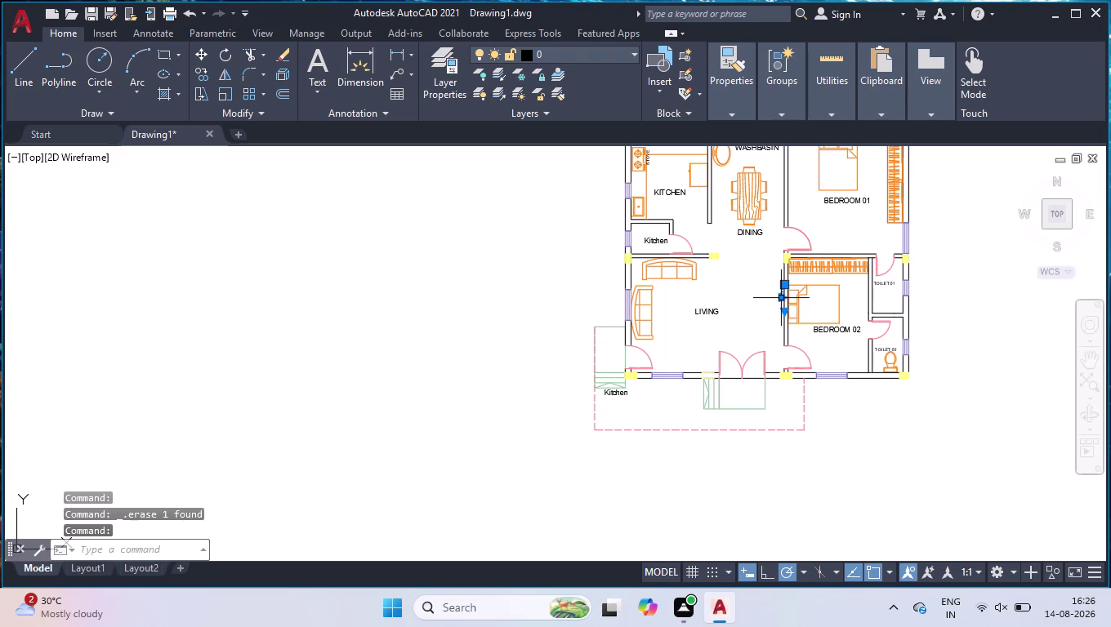
text(CO)
key(Return)
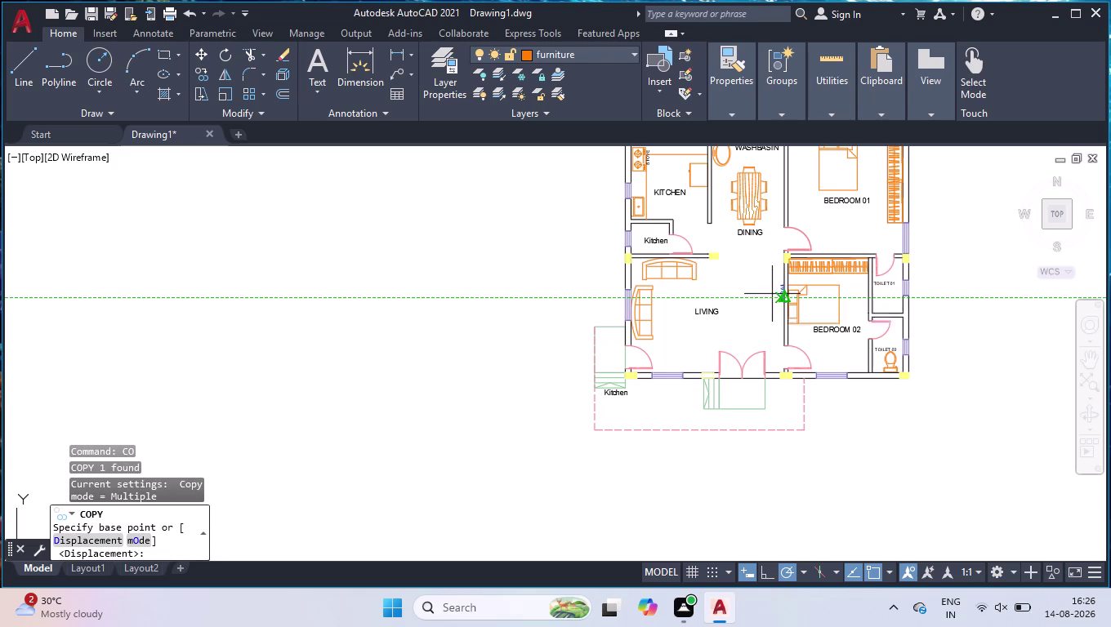
click(779, 294)
scroll(down, 3)
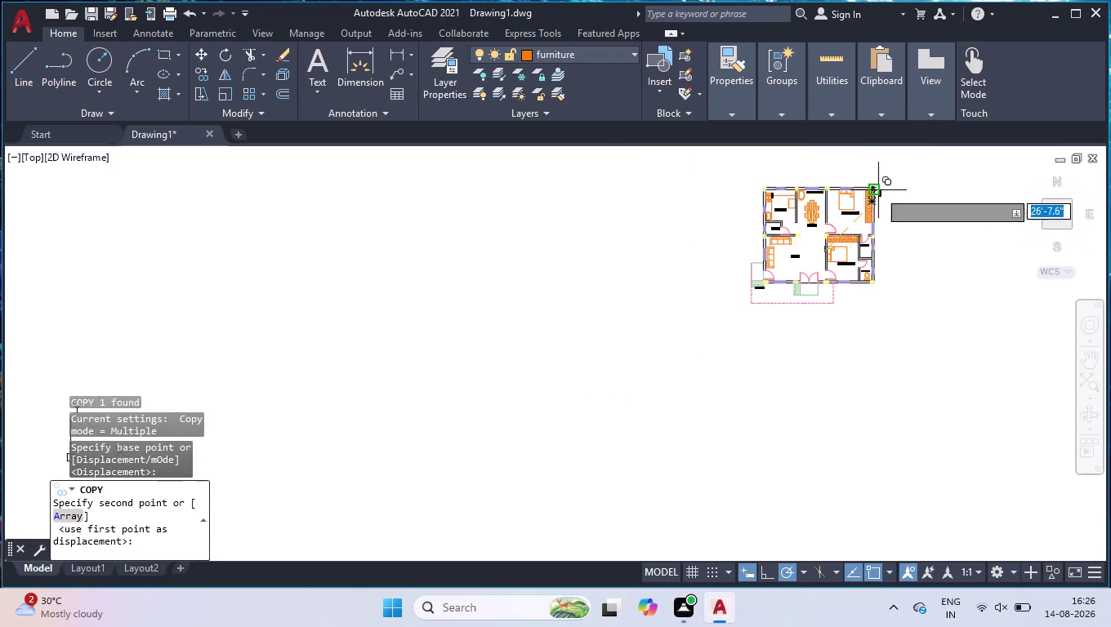
scroll(up, 3)
scroll(up, 3)
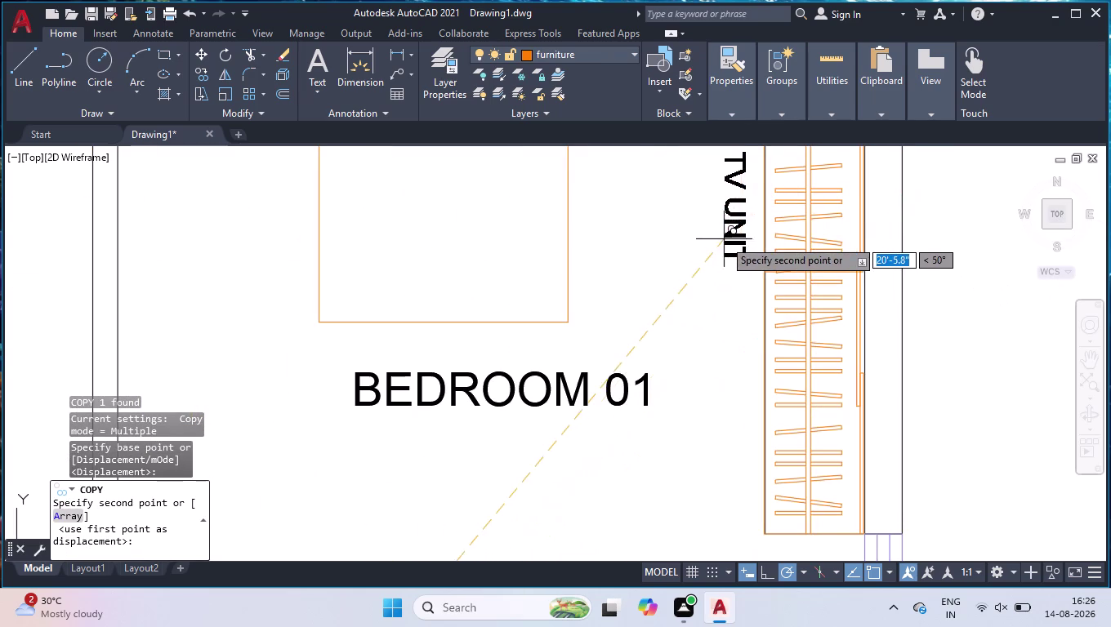
scroll(down, 3)
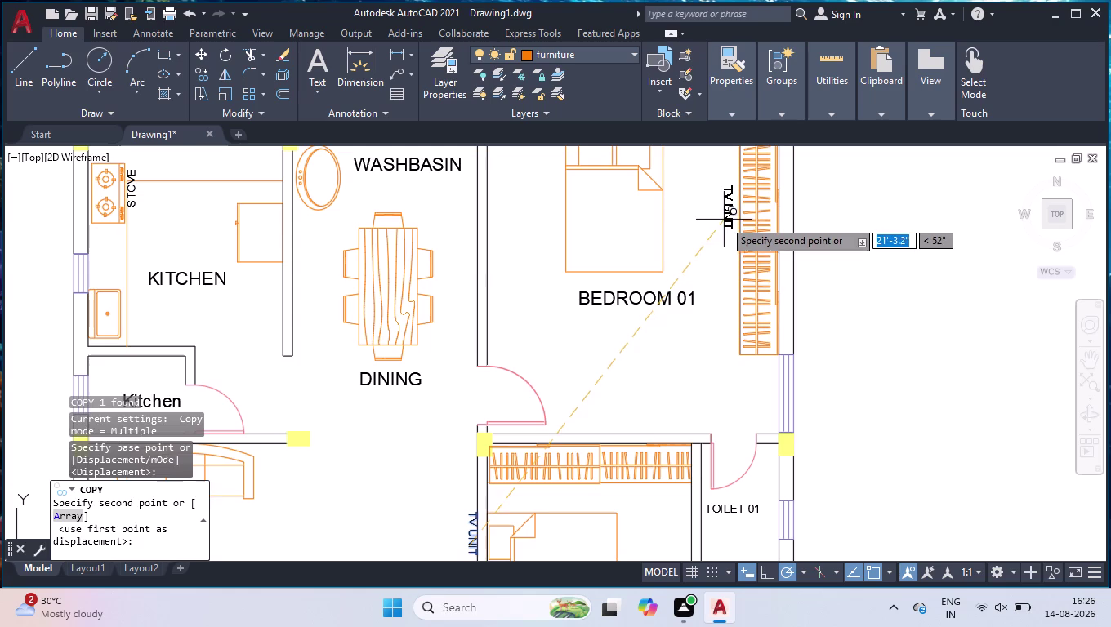
click(724, 220)
scroll(down, 3)
key(Return)
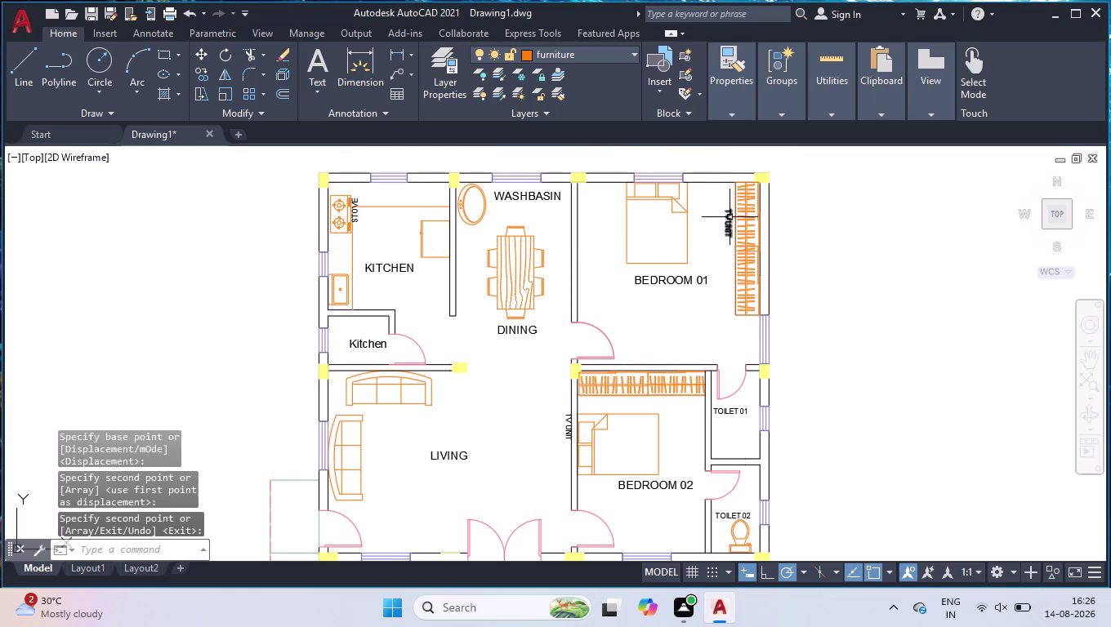
Replace the Bedroom 01 copy's TV UNIT text with WARDROBE.
double_click(729, 217)
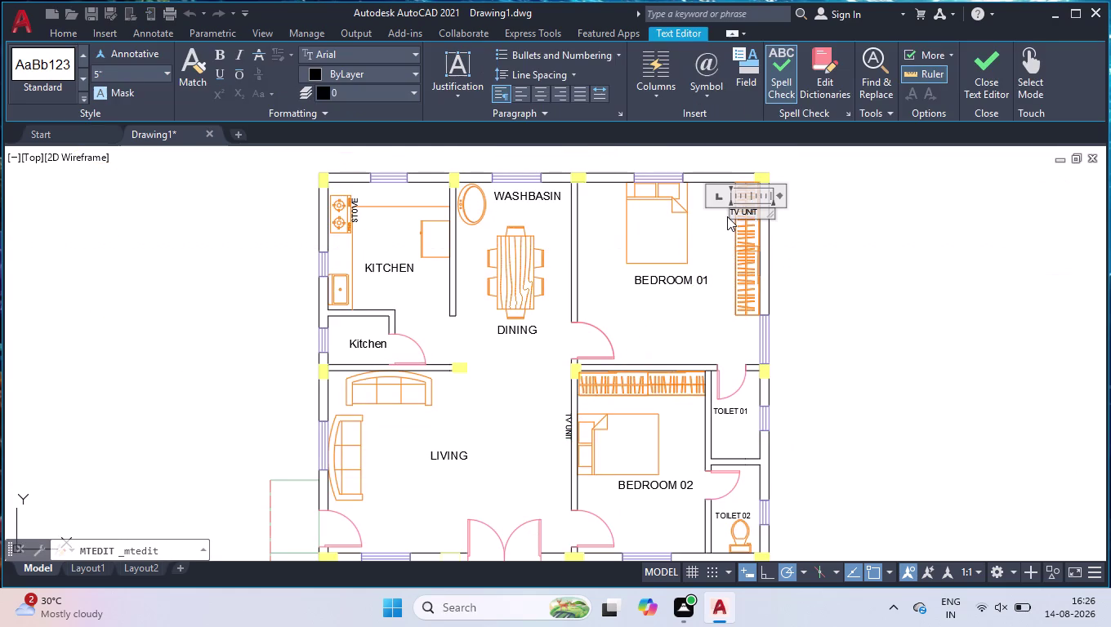
key(ctrl+a)
key(w)
text(ARD)
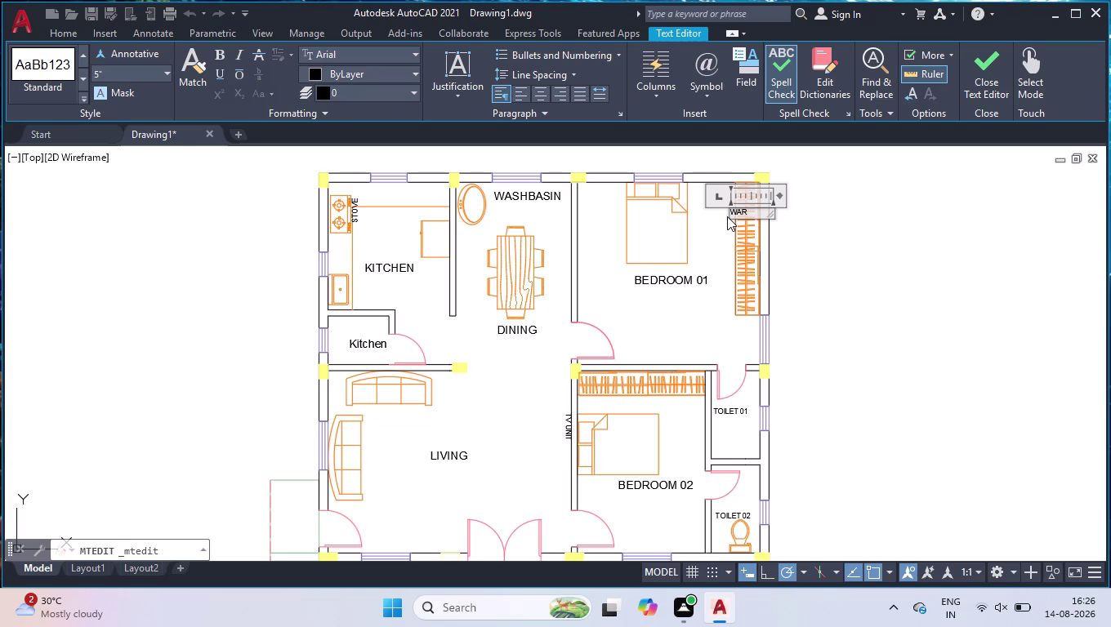
text(ROBE)
key(Return)
click(821, 214)
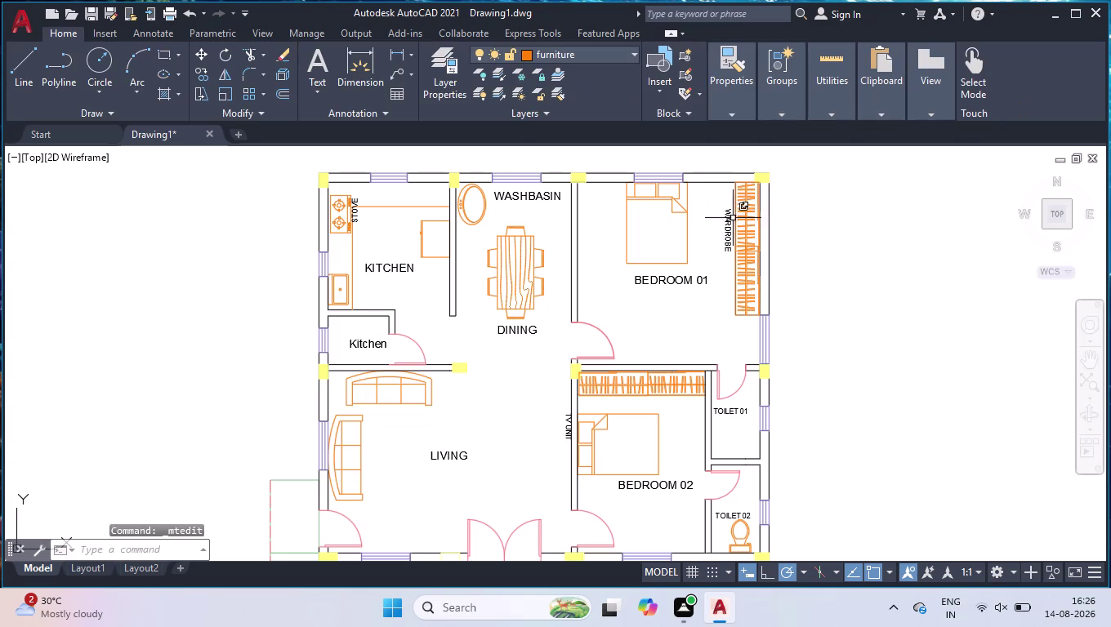
scroll(up, 3)
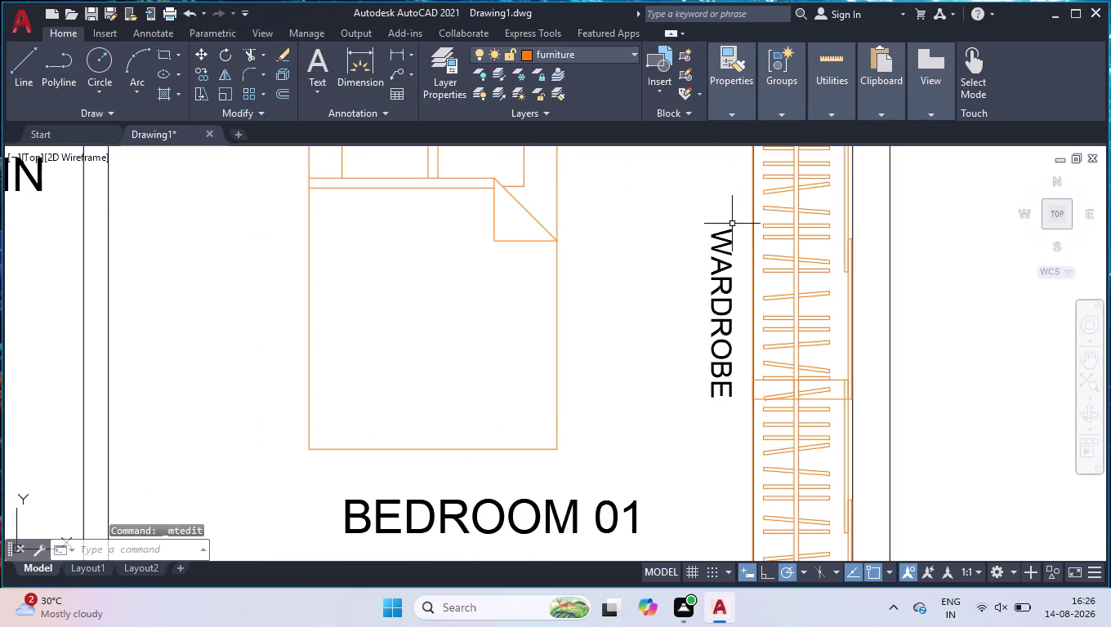
scroll(down, 3)
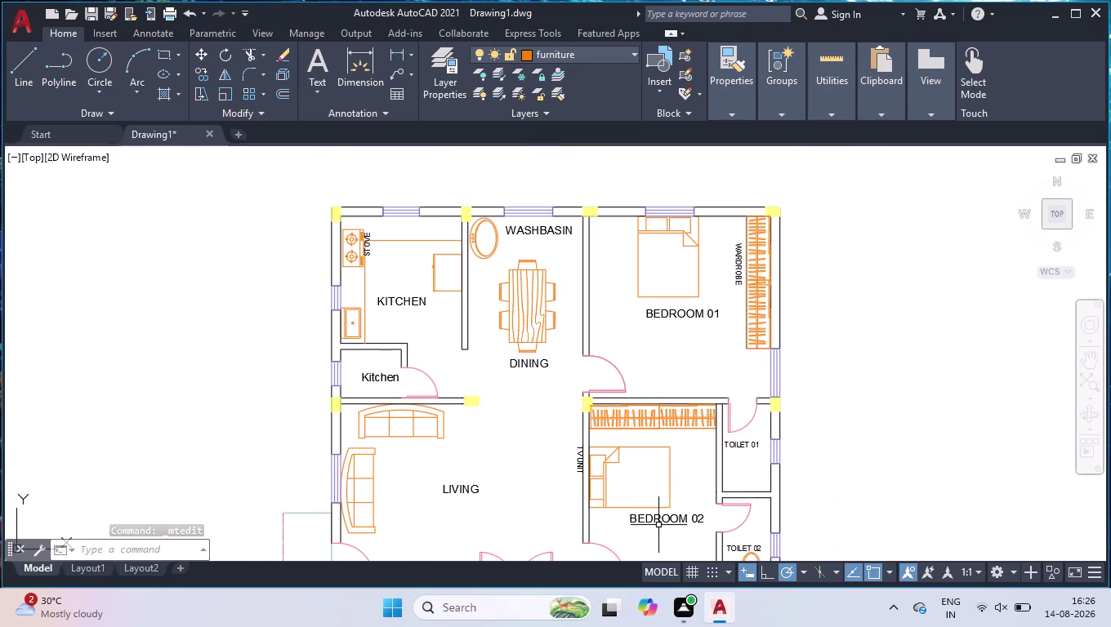
Copy the BEDROOM 02 room name to just under the Bedroom 02 wardrobe.
click(658, 518)
text(CO)
key(Return)
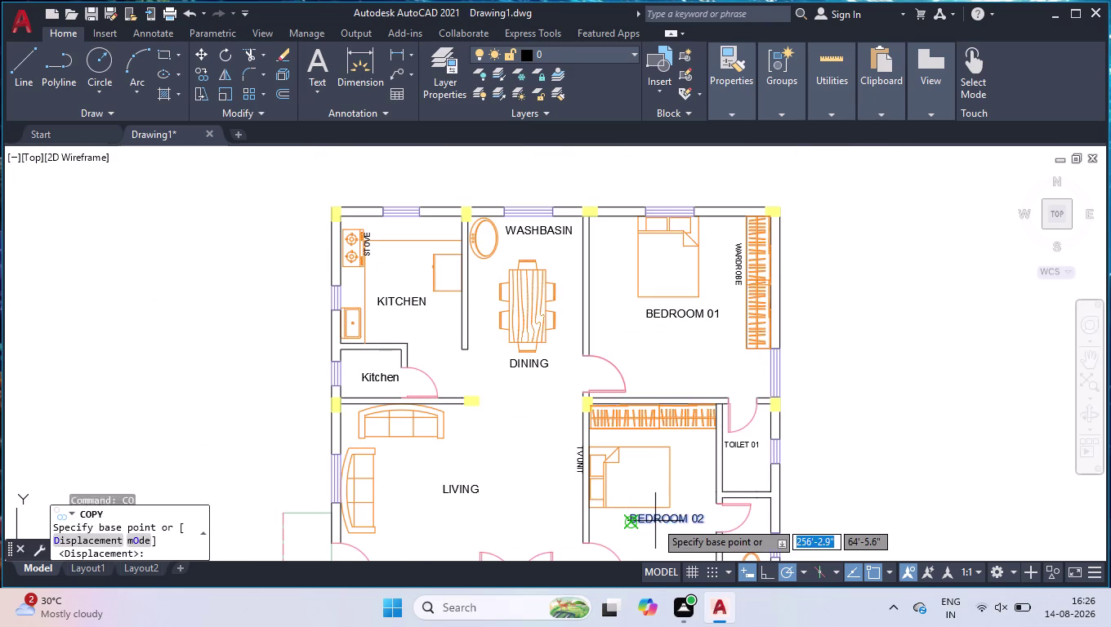
click(645, 520)
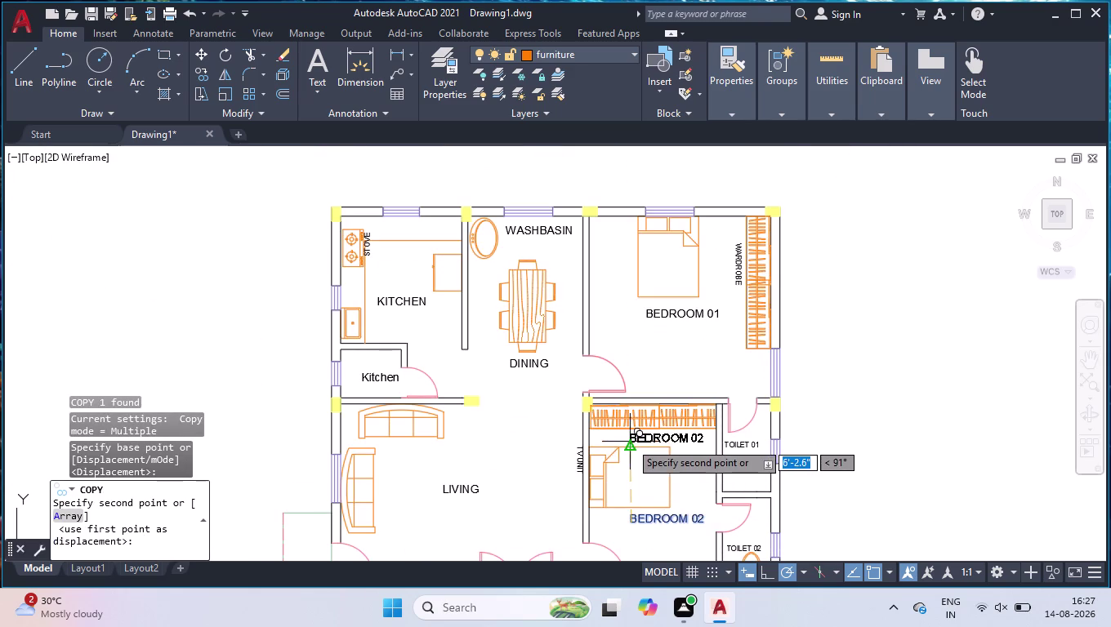
scroll(up, 3)
click(608, 436)
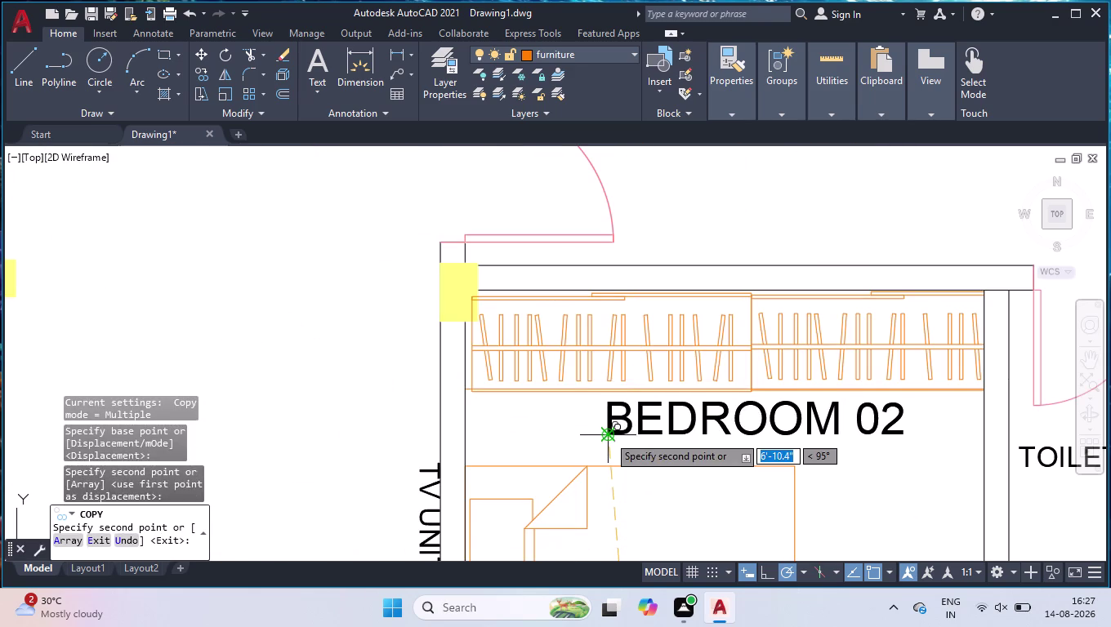
key(space)
Retype the copied room name as WARDROBE.
double_click(621, 421)
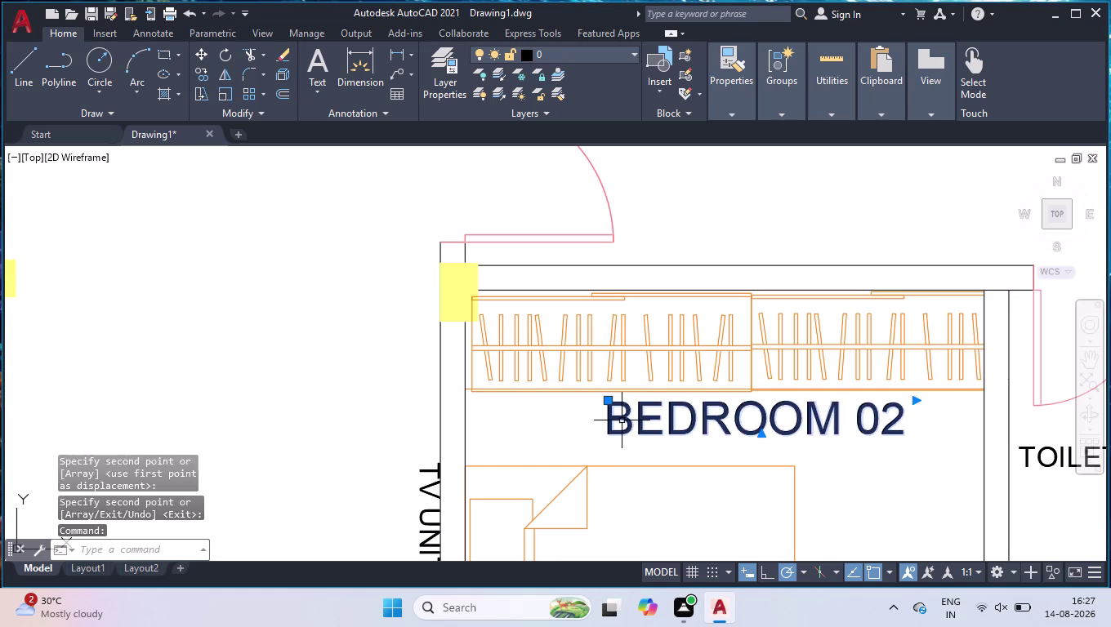
key(ctrl+a)
text(WA)
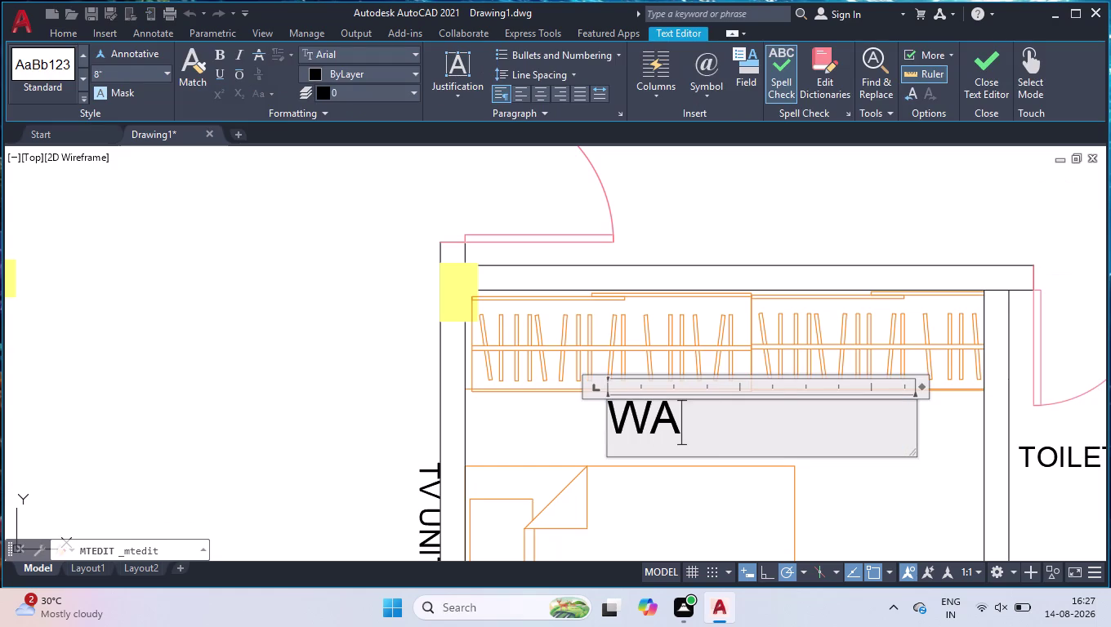
text(RDE)
key(BackSpace)
text(RO)
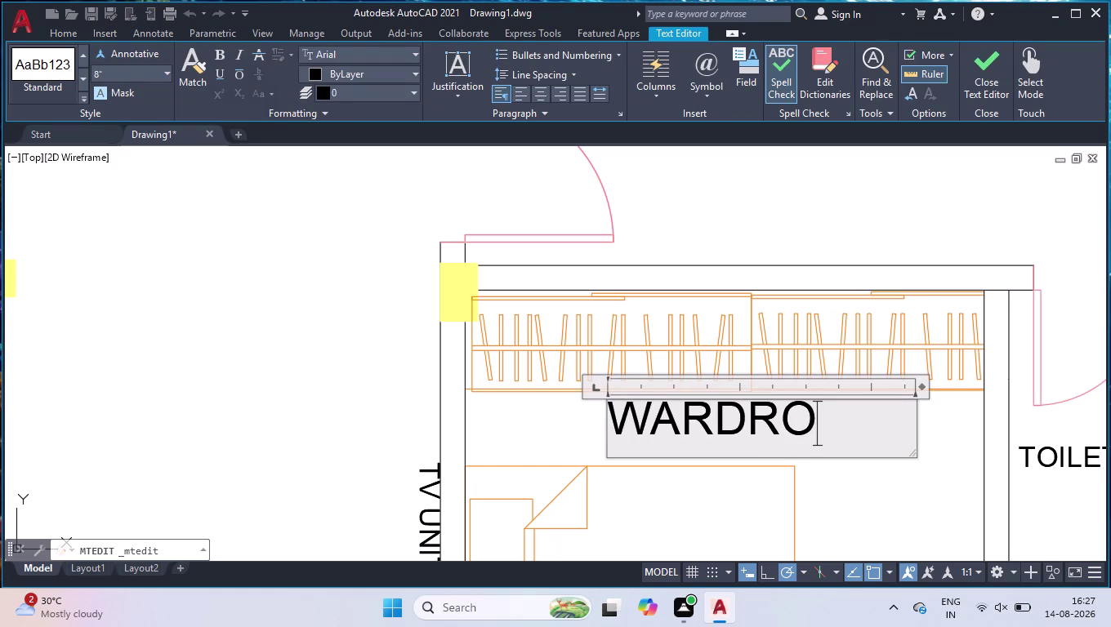
text(BE)
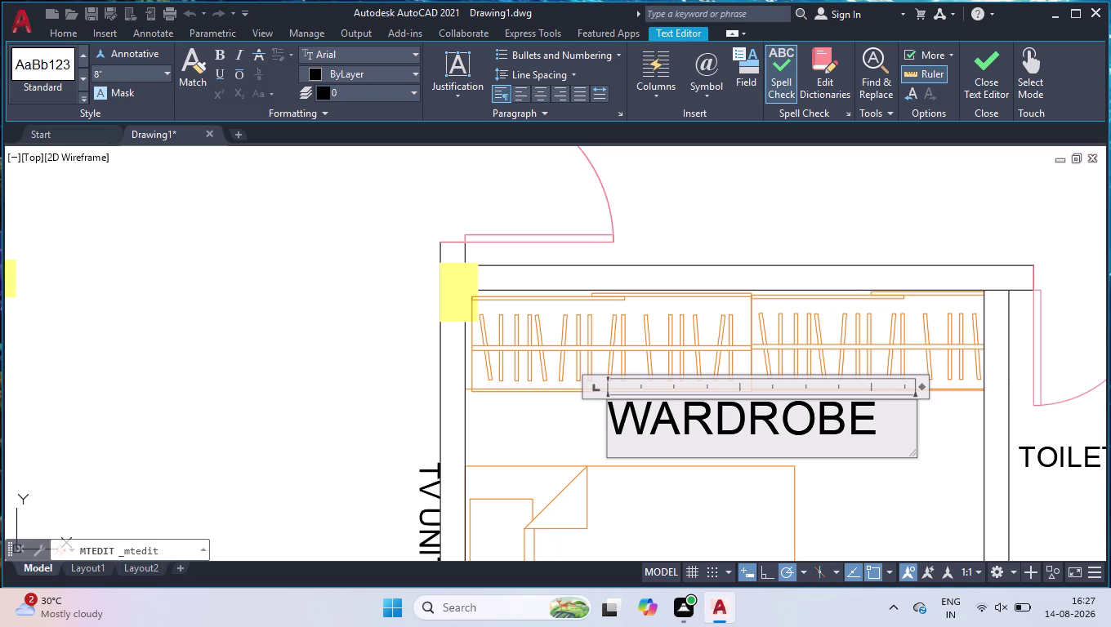
click(781, 231)
scroll(down, 3)
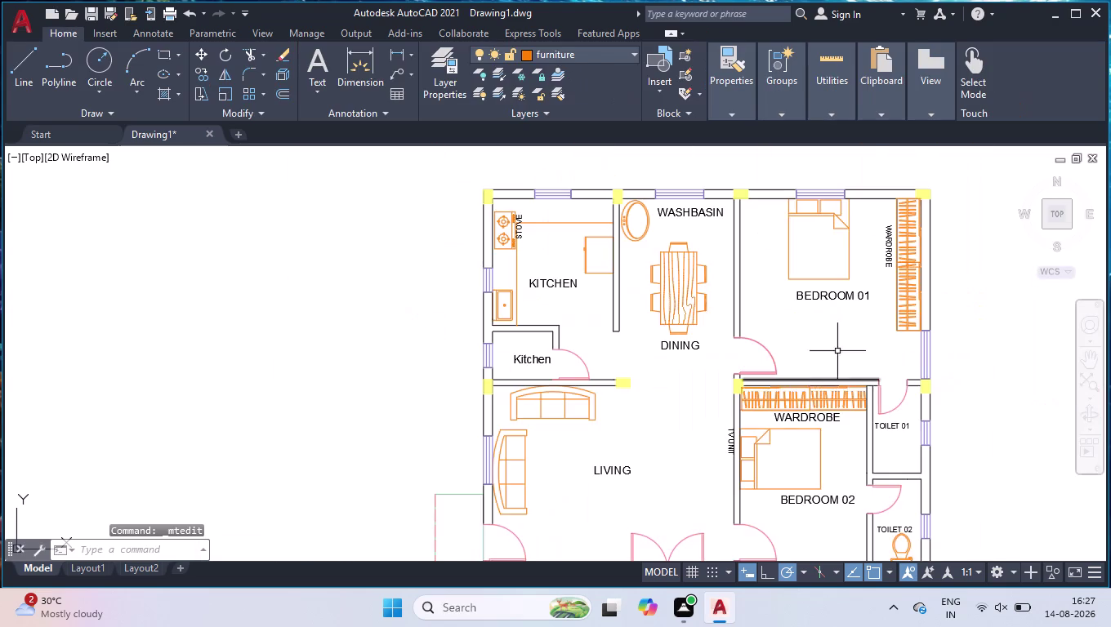
scroll(down, 3)
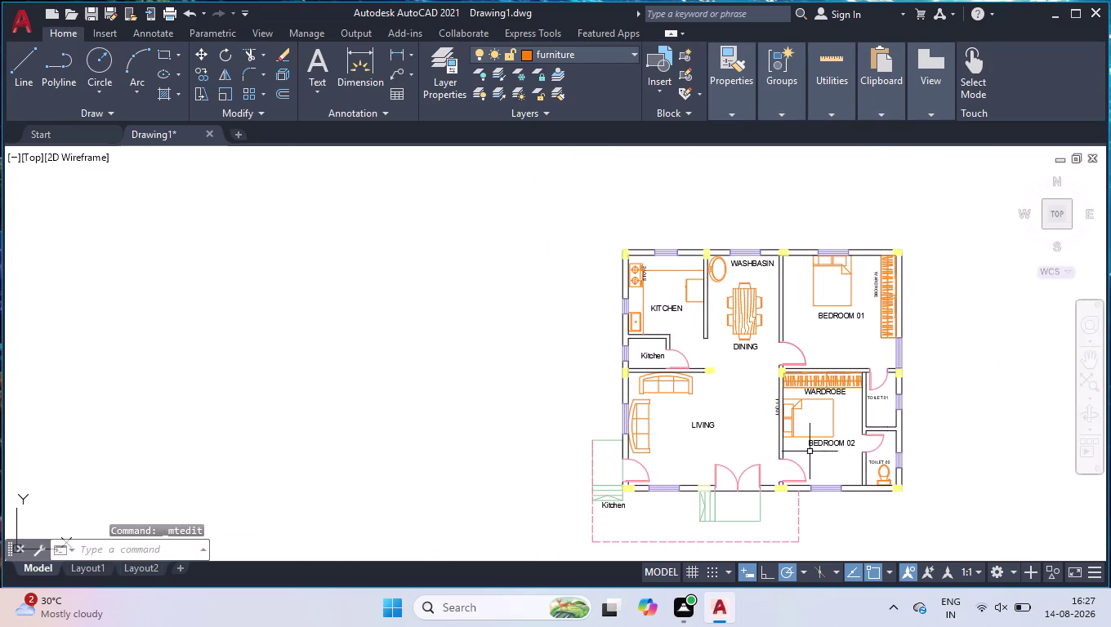
scroll(down, 3)
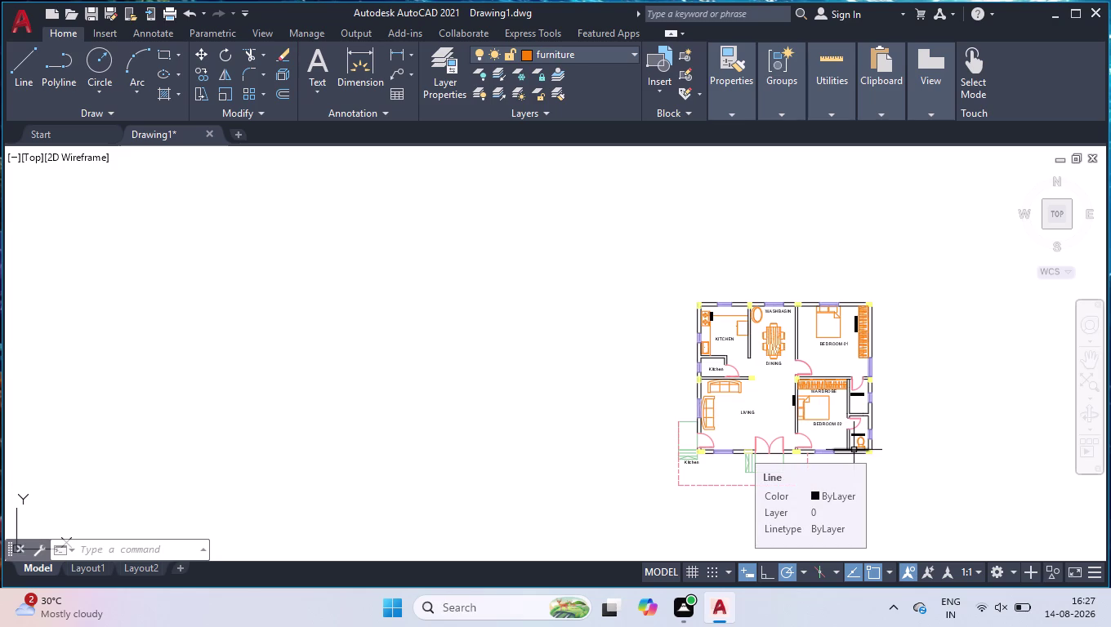
scroll(up, 3)
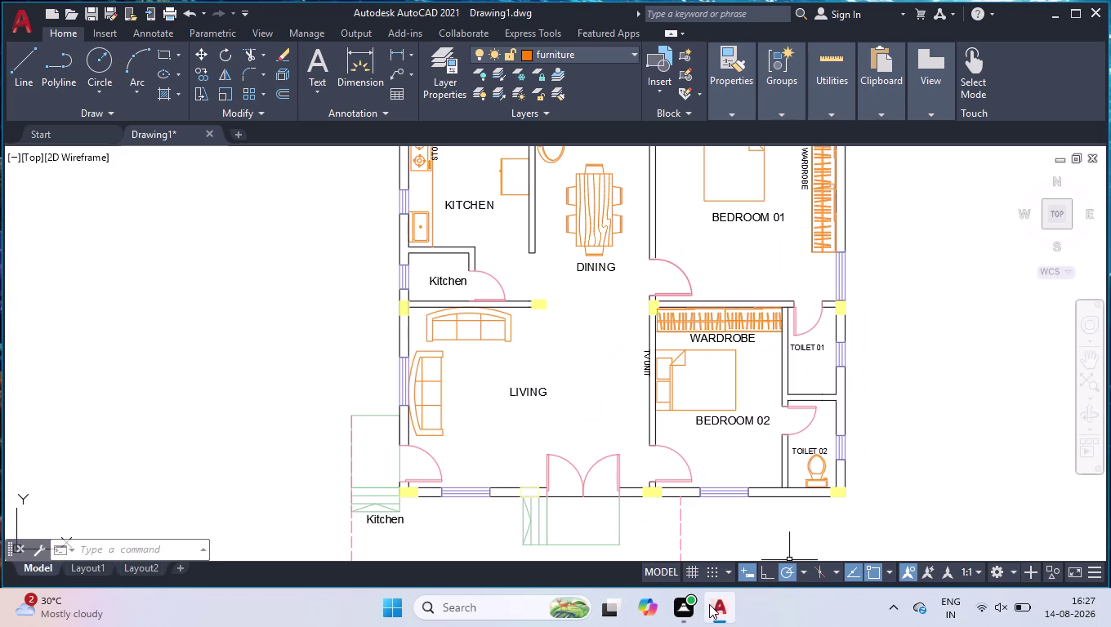